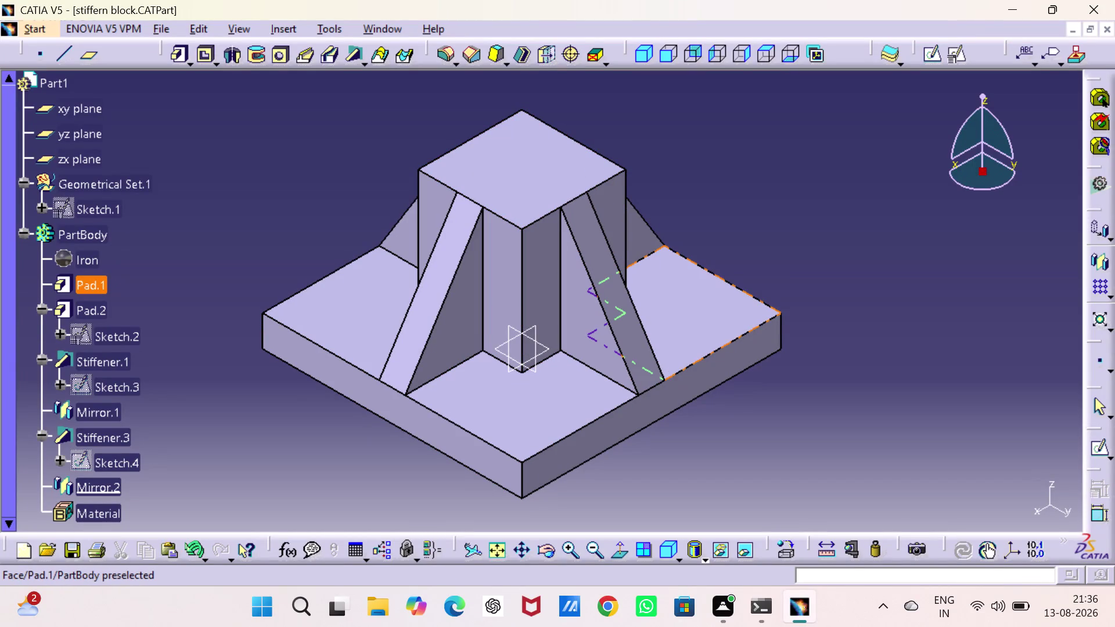
Switch to Drawing1 and start an isometric view.
click(393, 22)
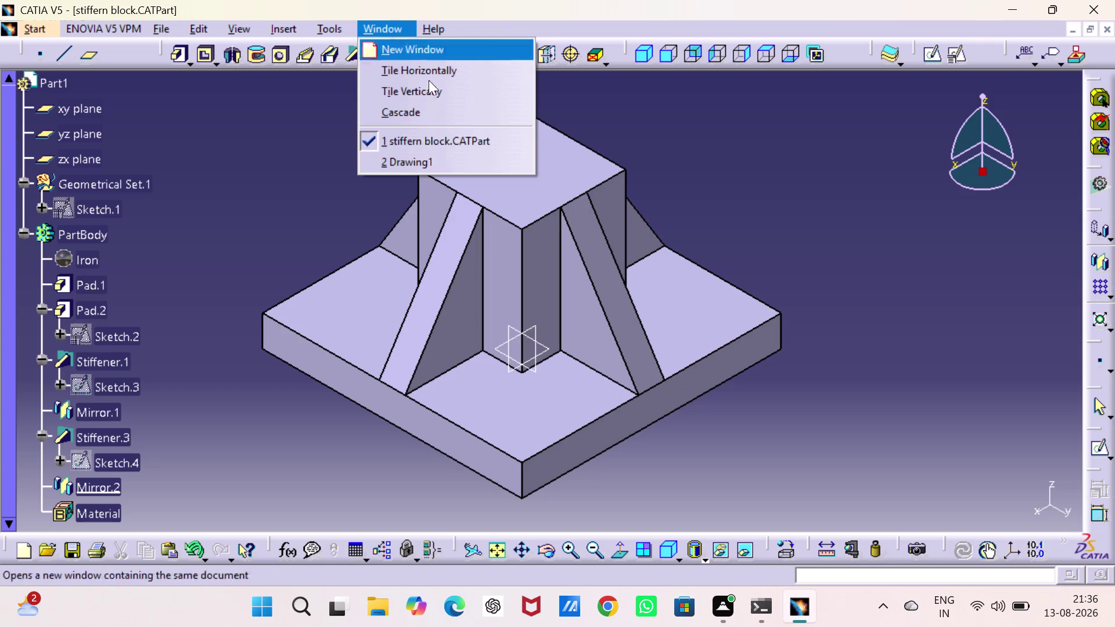
click(452, 155)
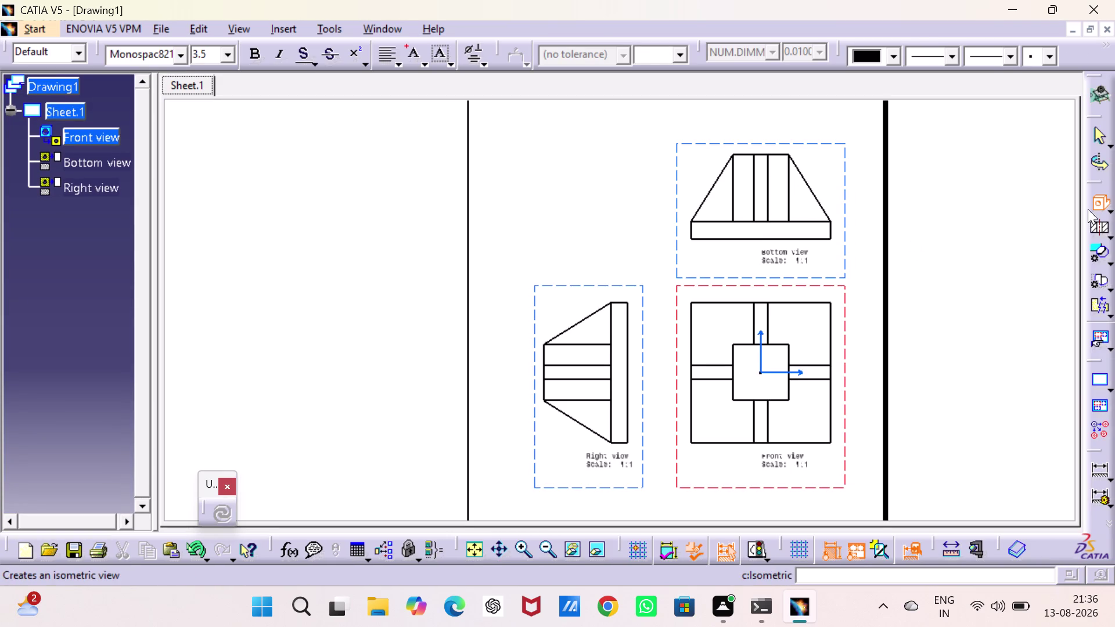
click(1098, 198)
click(1098, 199)
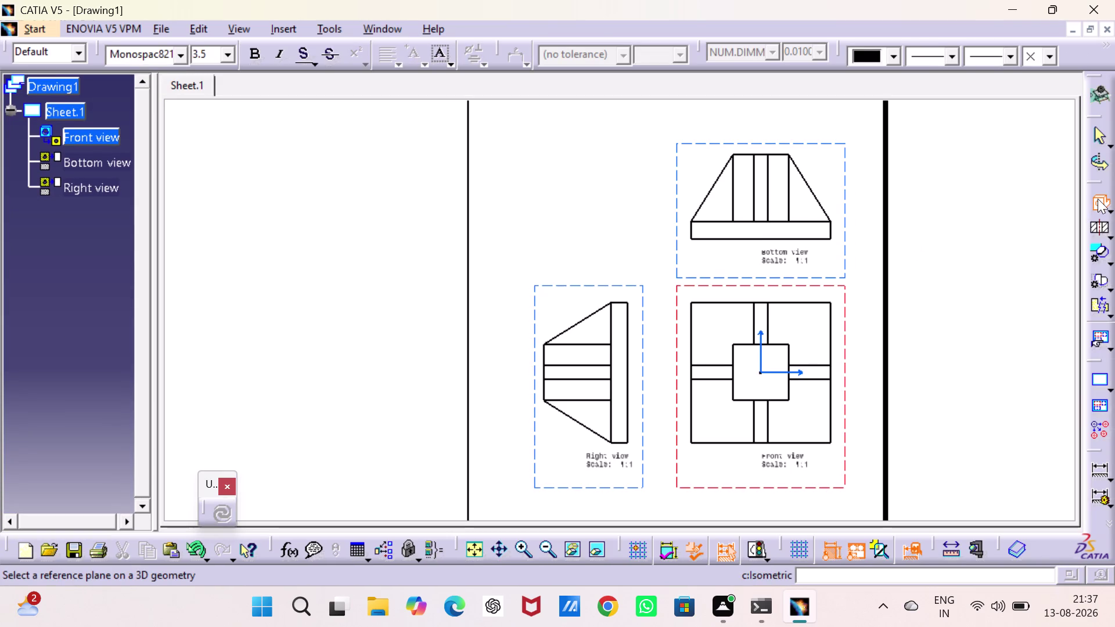
Pick a reference plane in the part, then cancel the isometric view placement.
click(381, 22)
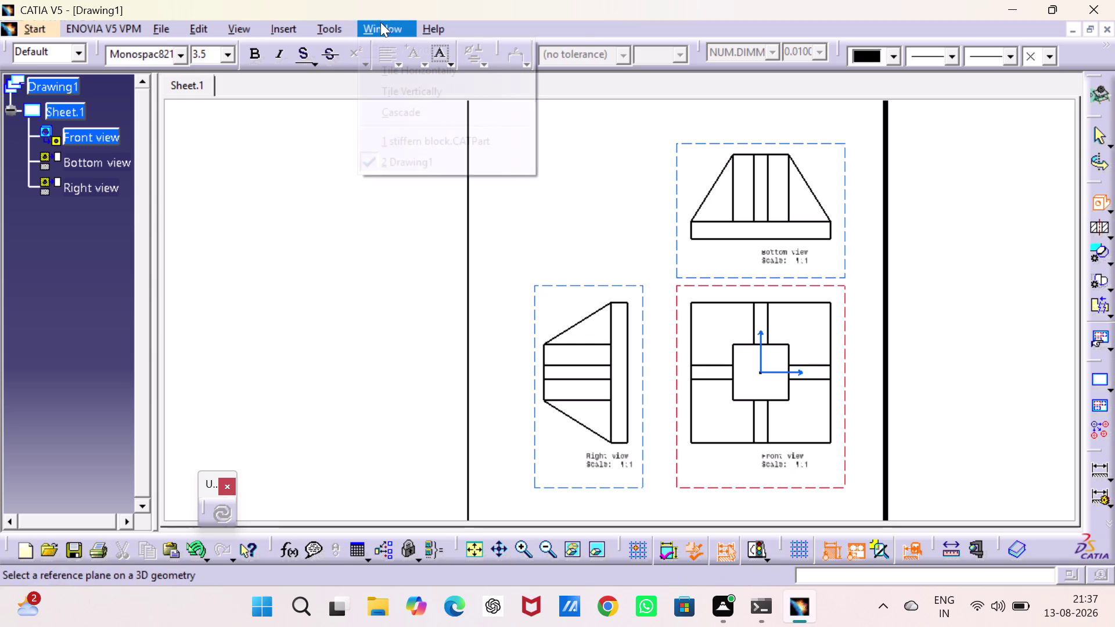
click(412, 143)
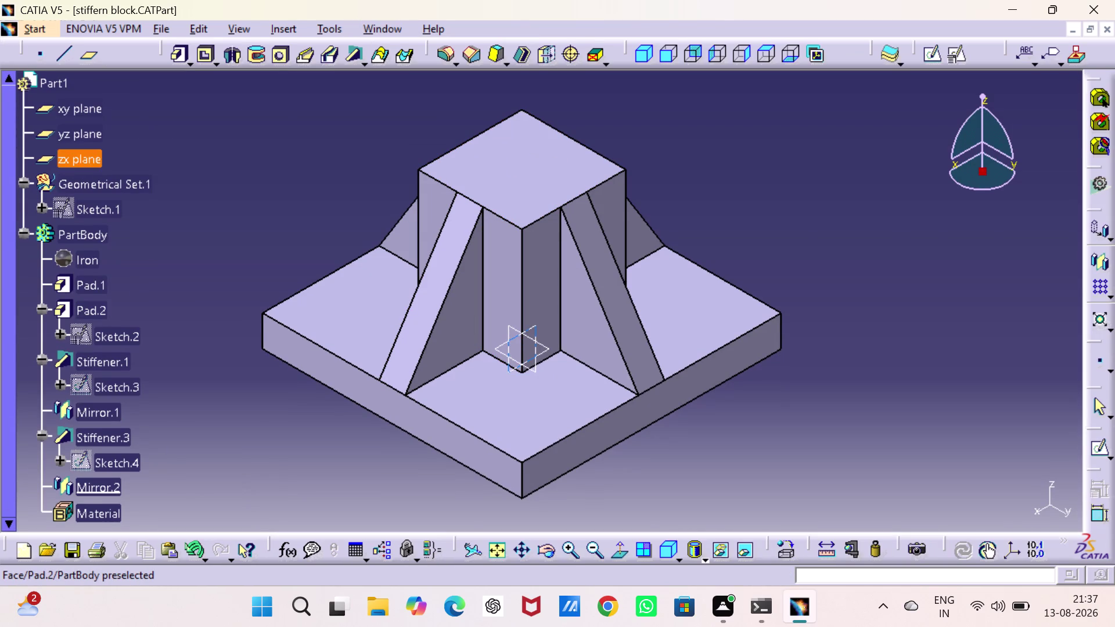
click(478, 448)
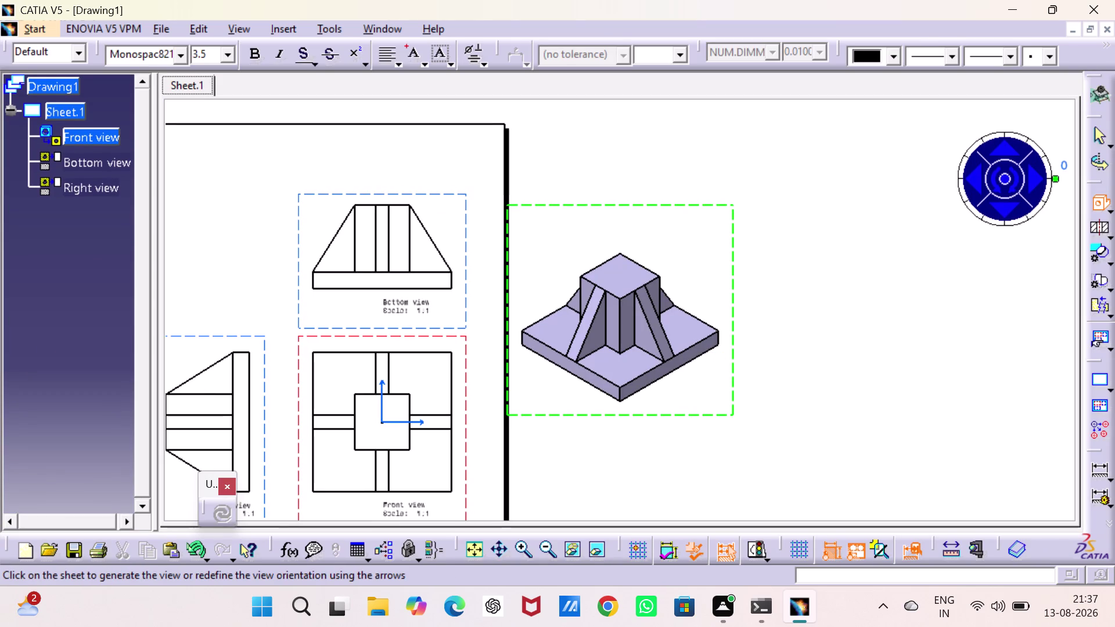
middle_drag(609, 219, 811, 210)
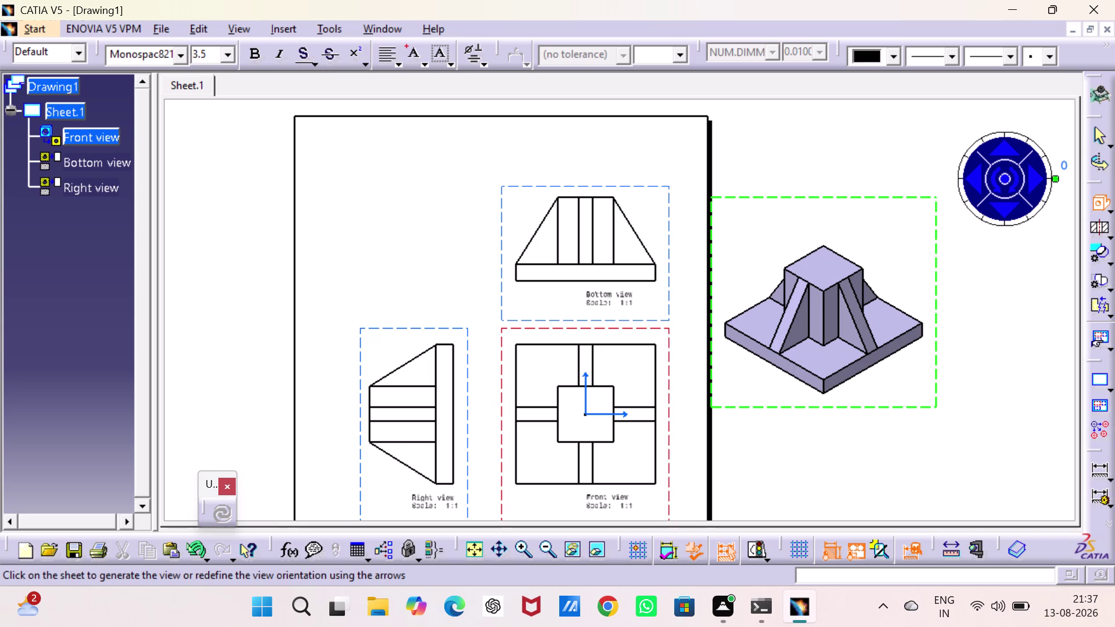
key(Escape)
key(Escape)
key(Escape)
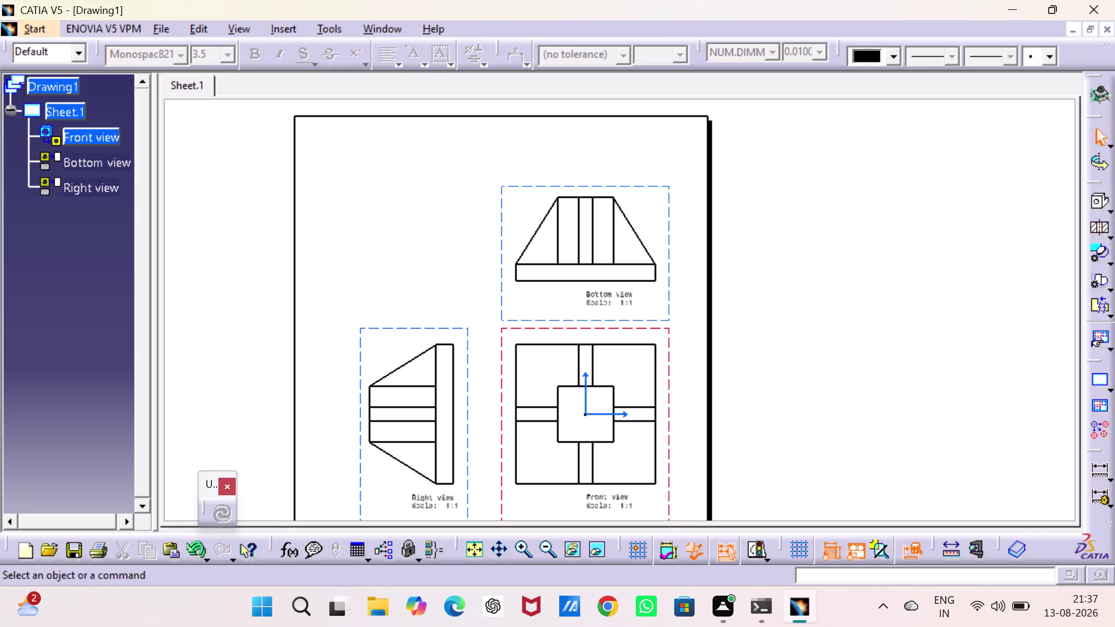
Undo, then shift the front, bottom and right views to the right.
key(ctrl+z)
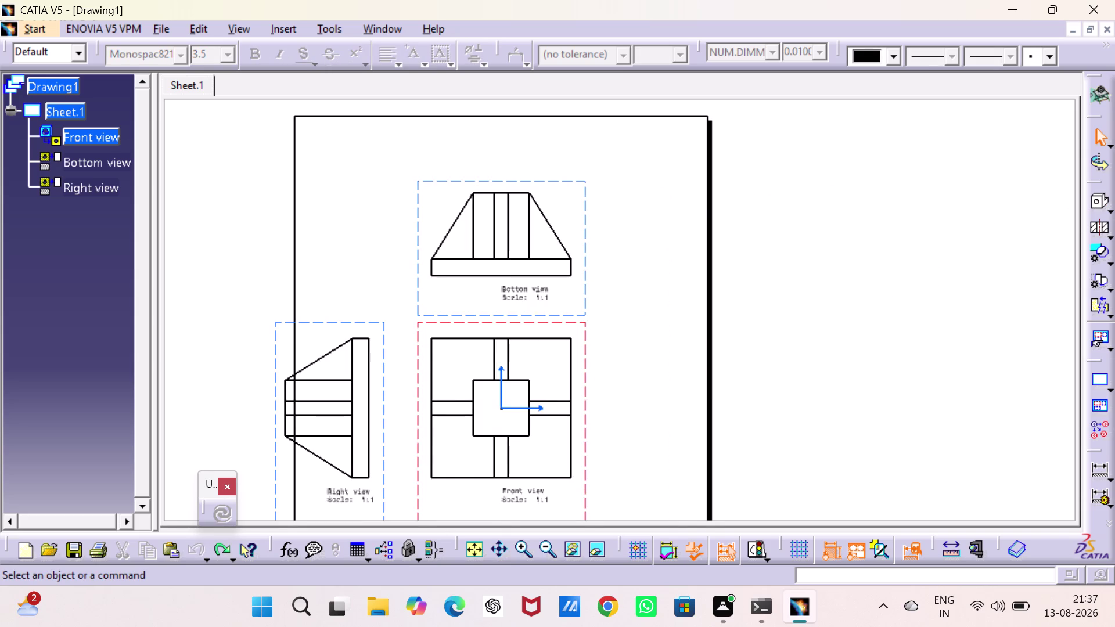
drag(585, 374, 674, 374)
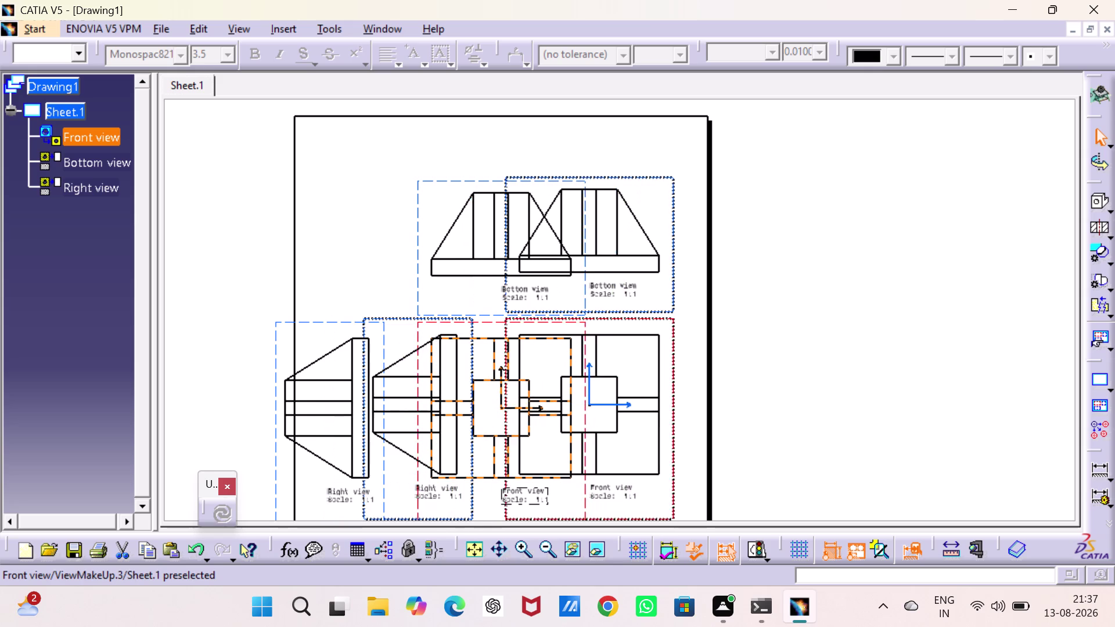
drag(674, 373, 689, 372)
click(893, 338)
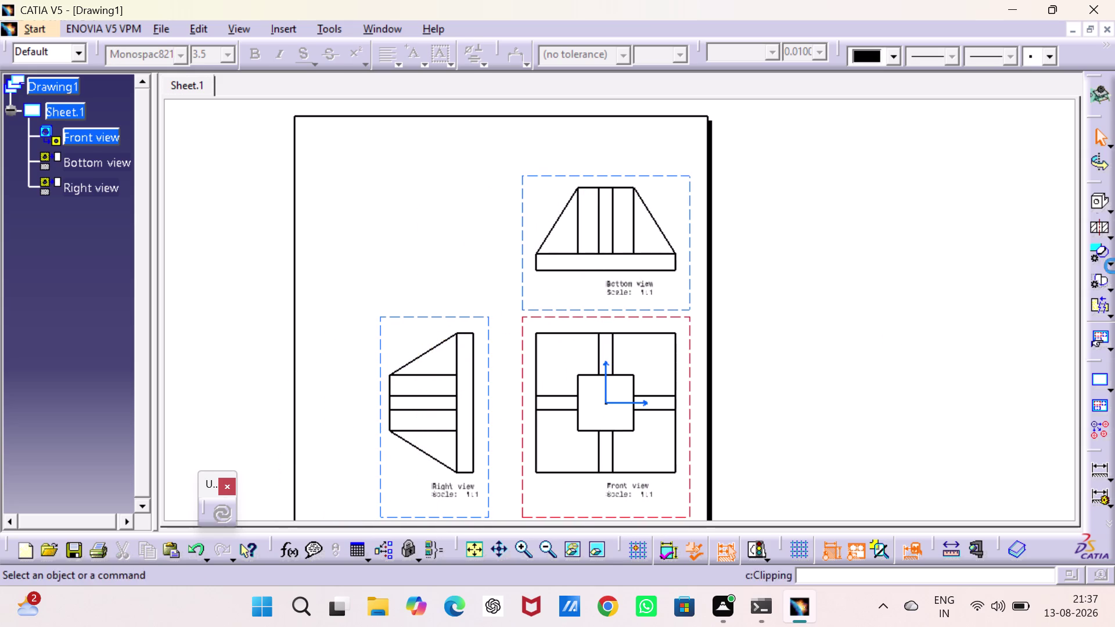
Create an isometric view from the part's base face in the sheet's upper-left space.
click(1092, 197)
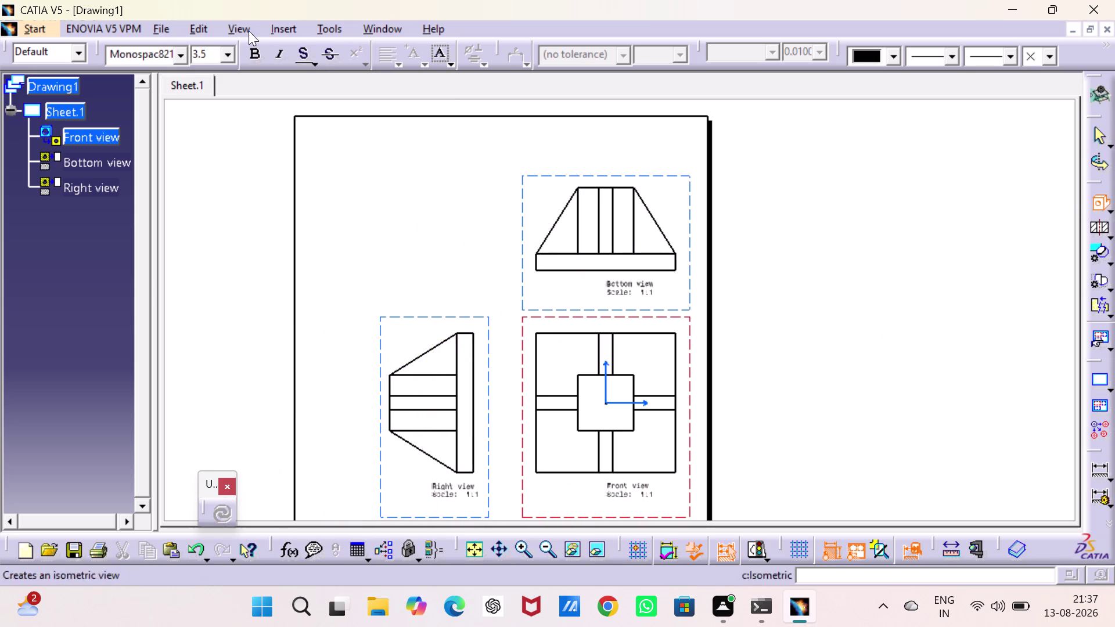
click(370, 26)
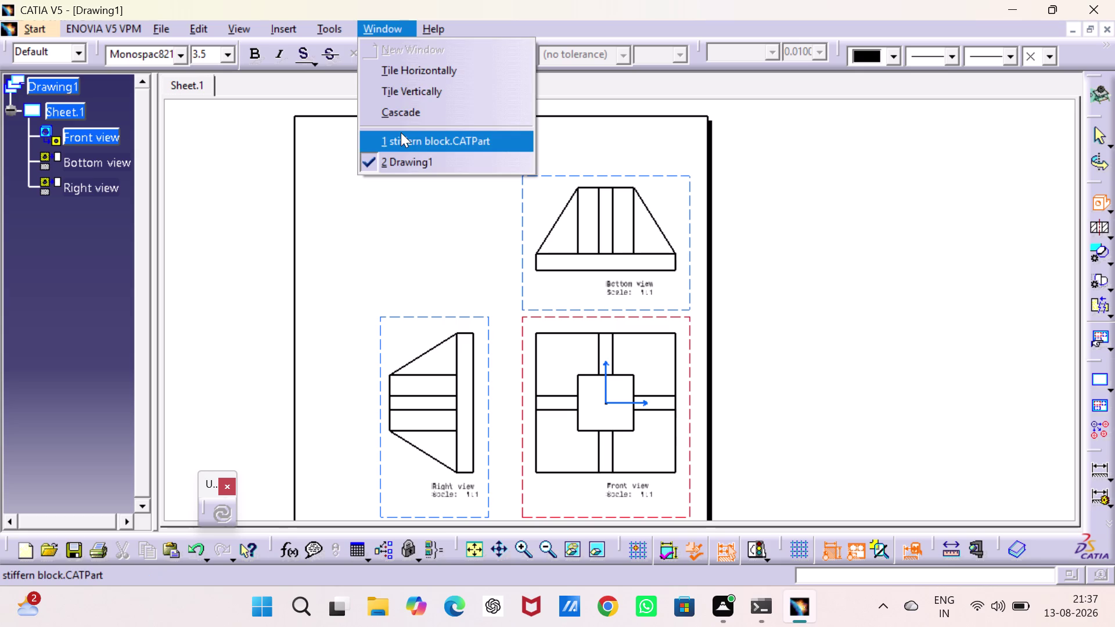
click(400, 133)
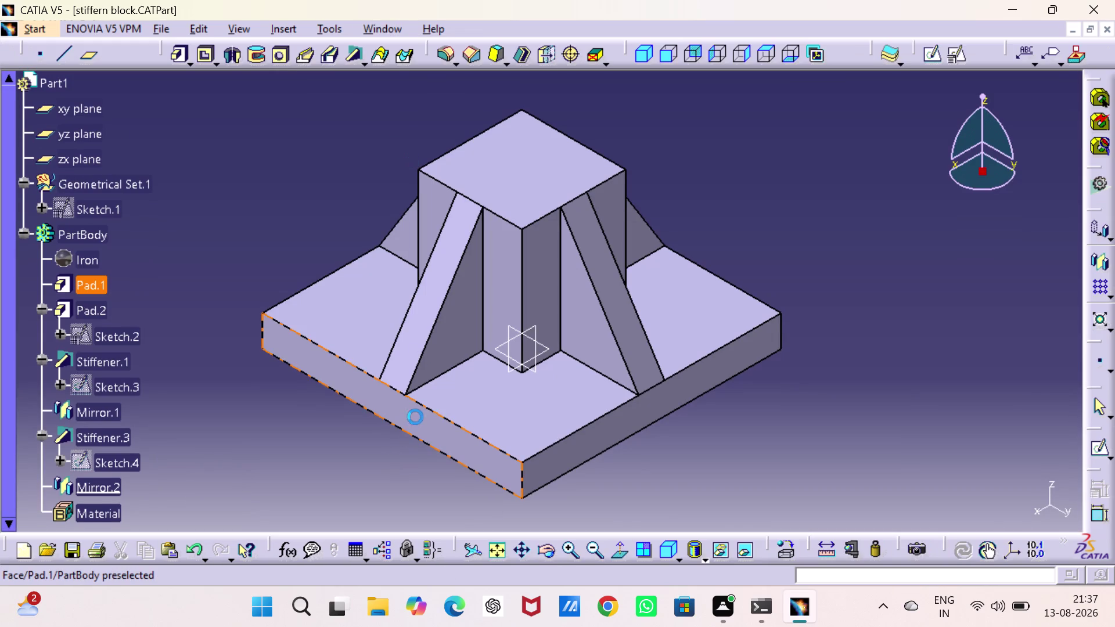
click(415, 417)
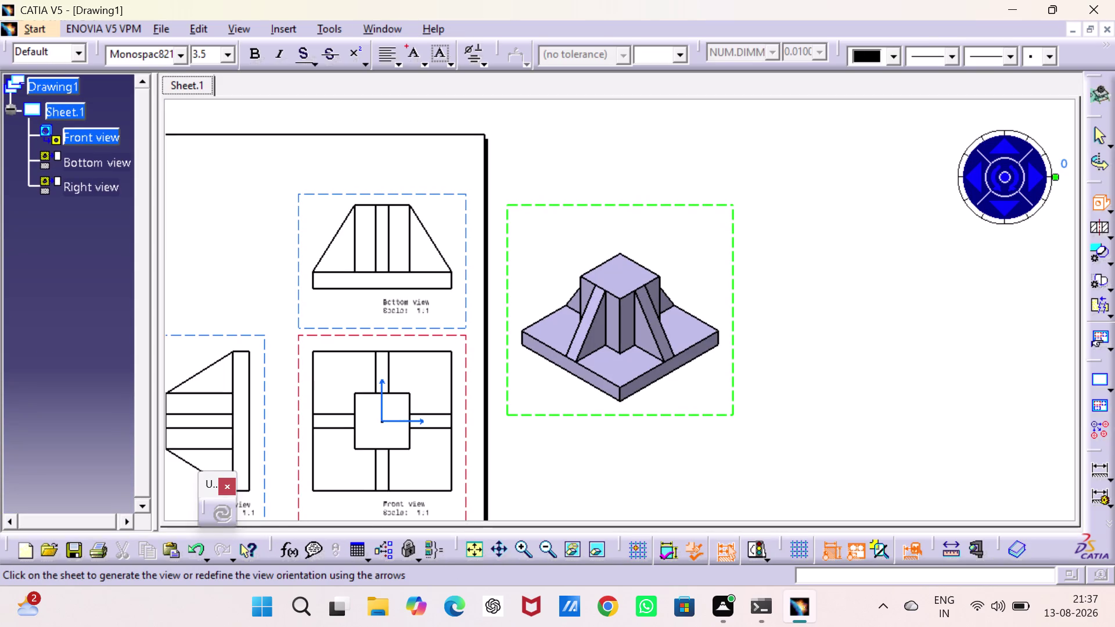
drag(686, 204, 376, 207)
middle_drag(516, 261, 825, 240)
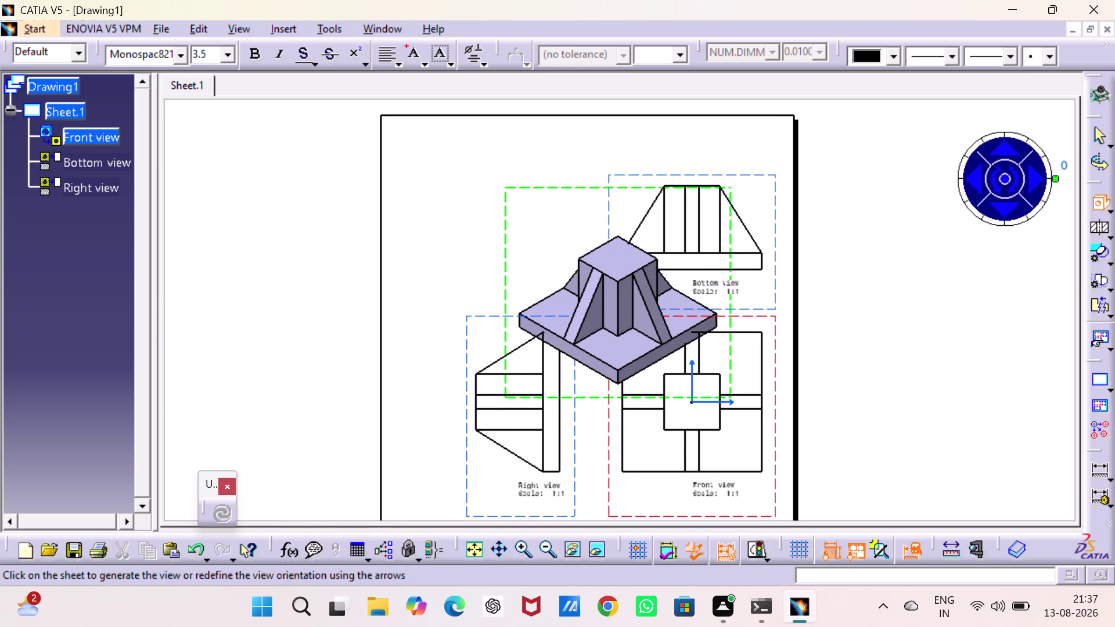
drag(509, 184, 376, 97)
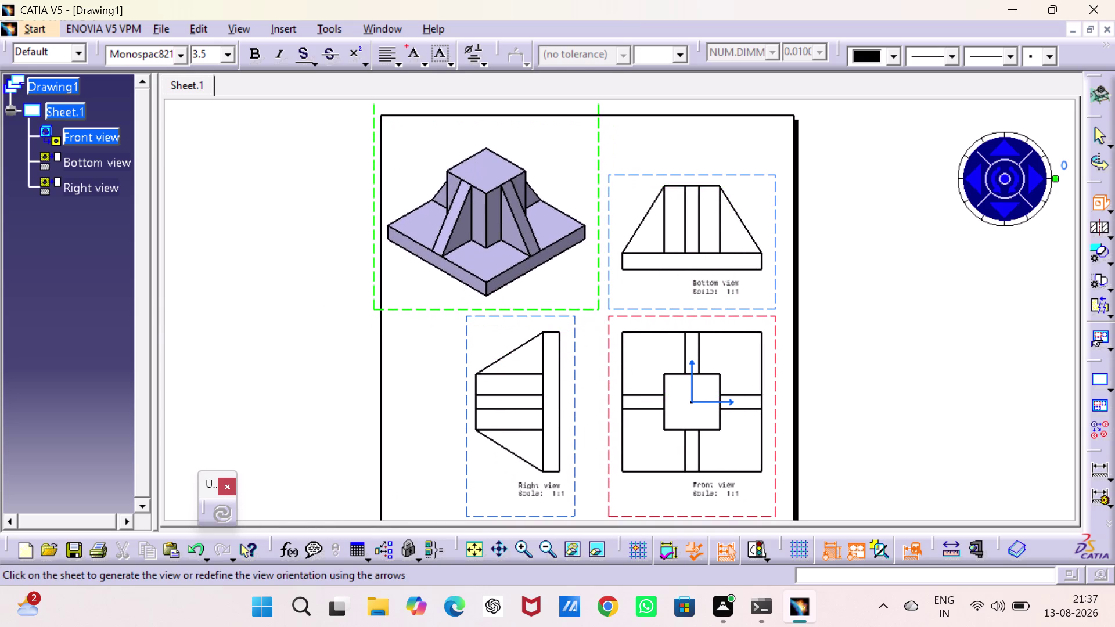
drag(376, 97, 377, 92)
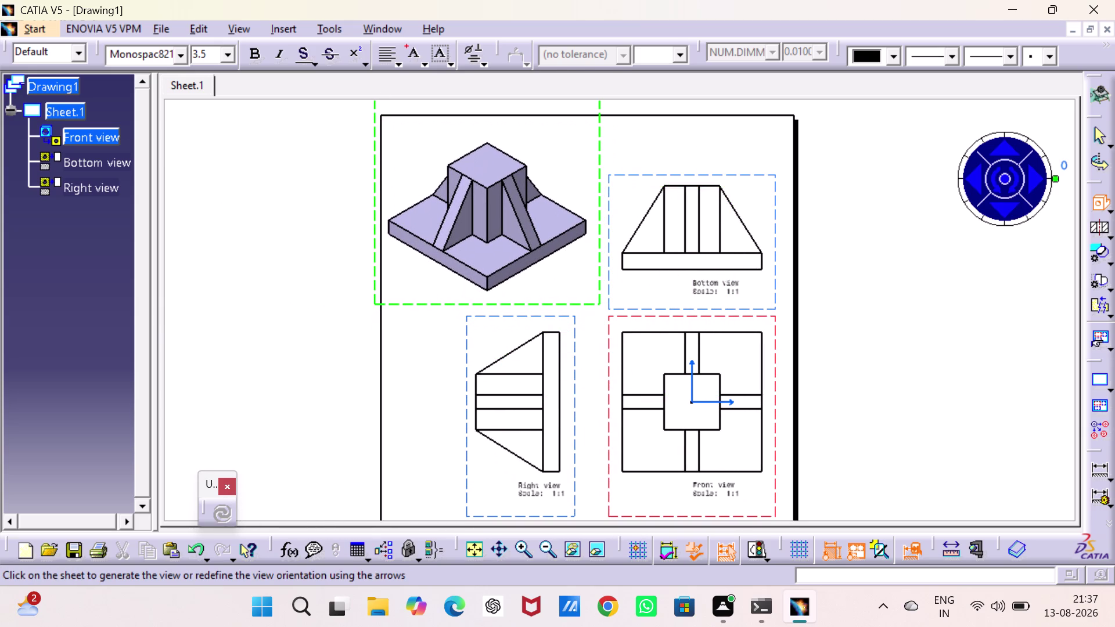
click(297, 209)
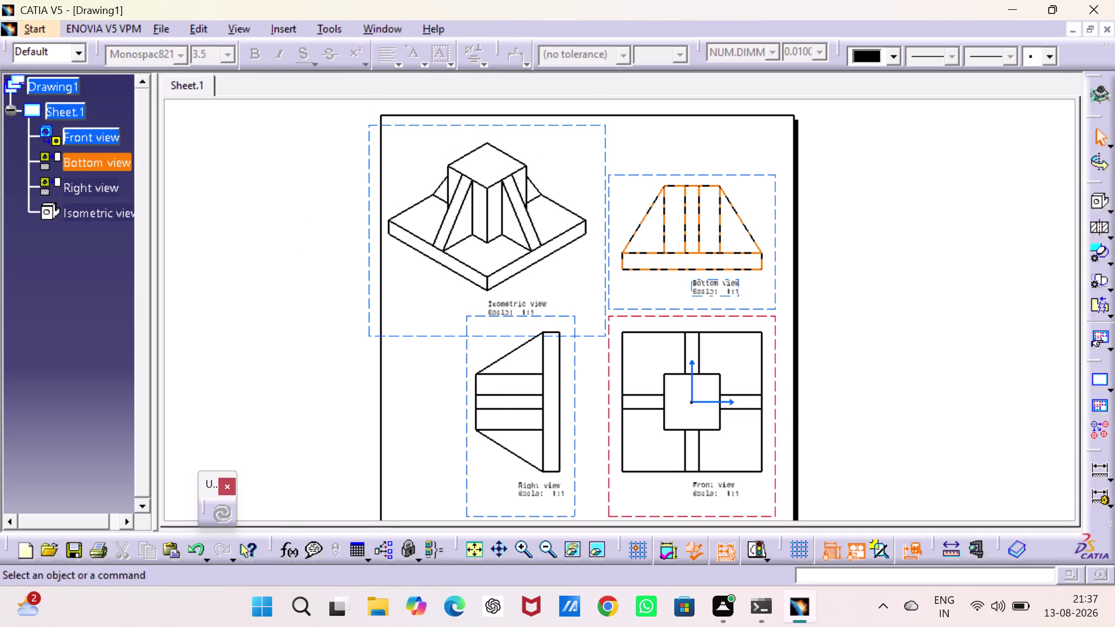
Move the bottom view upward on the sheet.
drag(680, 172, 673, 128)
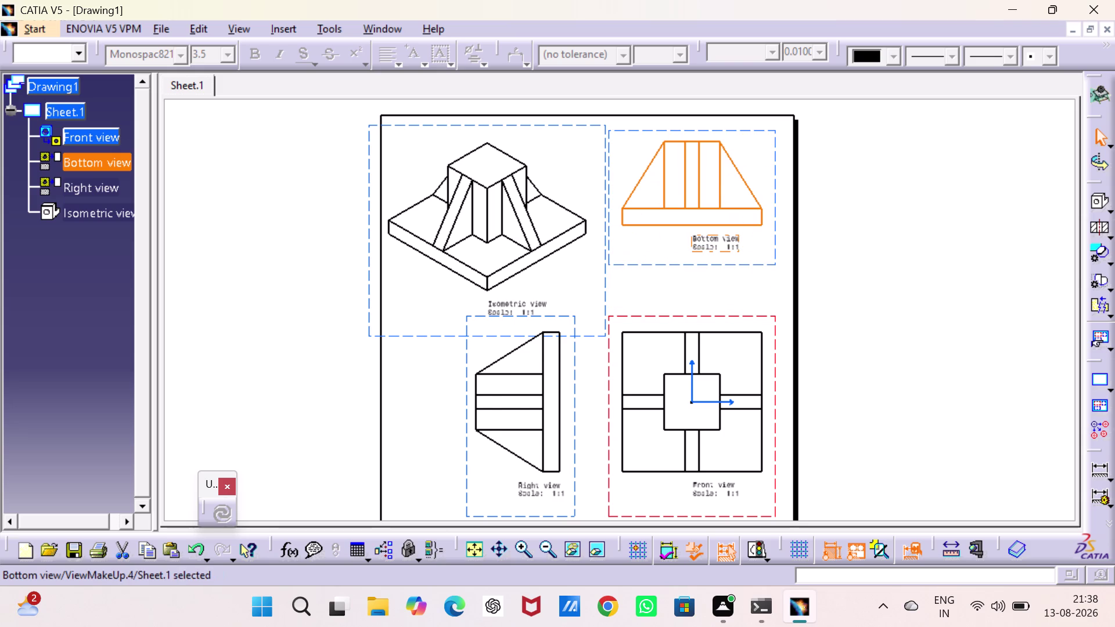
middle_drag(580, 363, 581, 356)
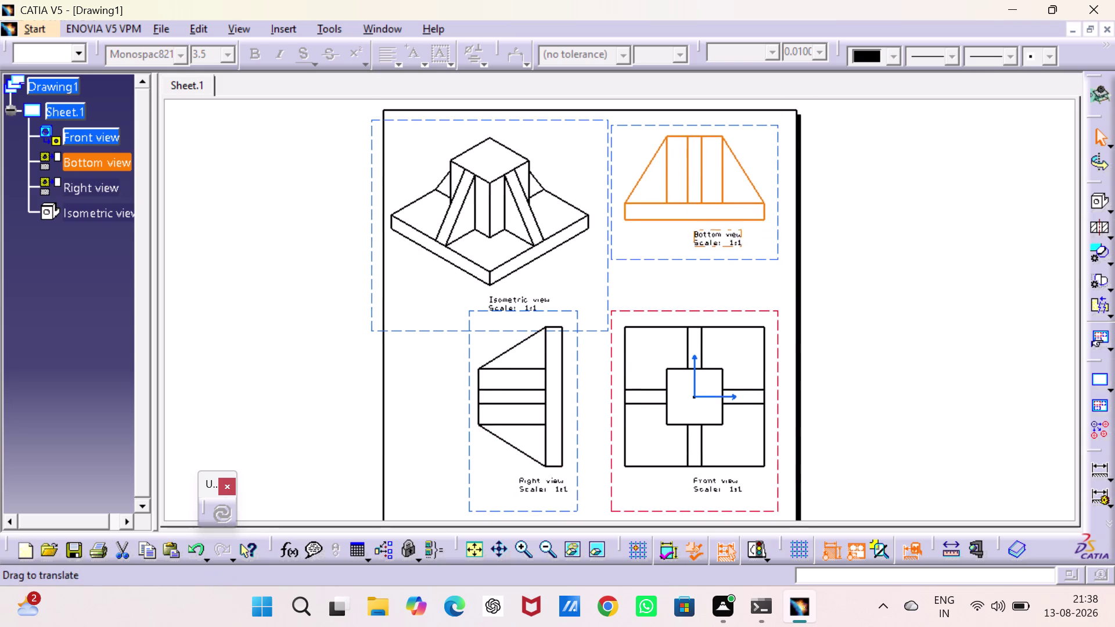
middle_drag(581, 357, 566, 254)
drag(597, 402, 593, 506)
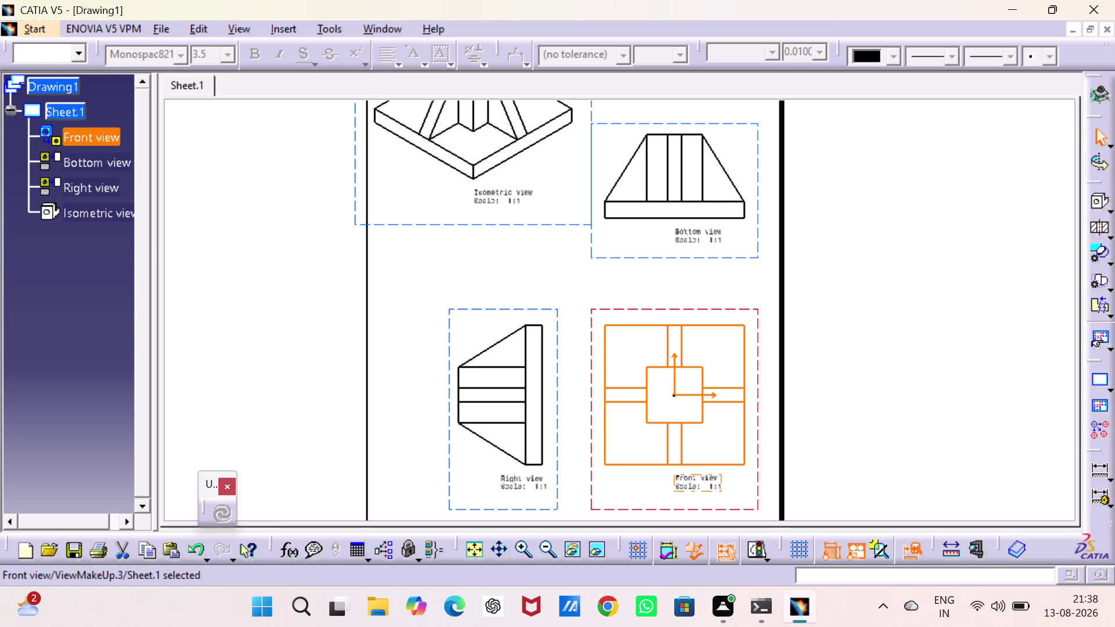
Lower the isometric view label and open its text for editing.
drag(514, 223, 519, 232)
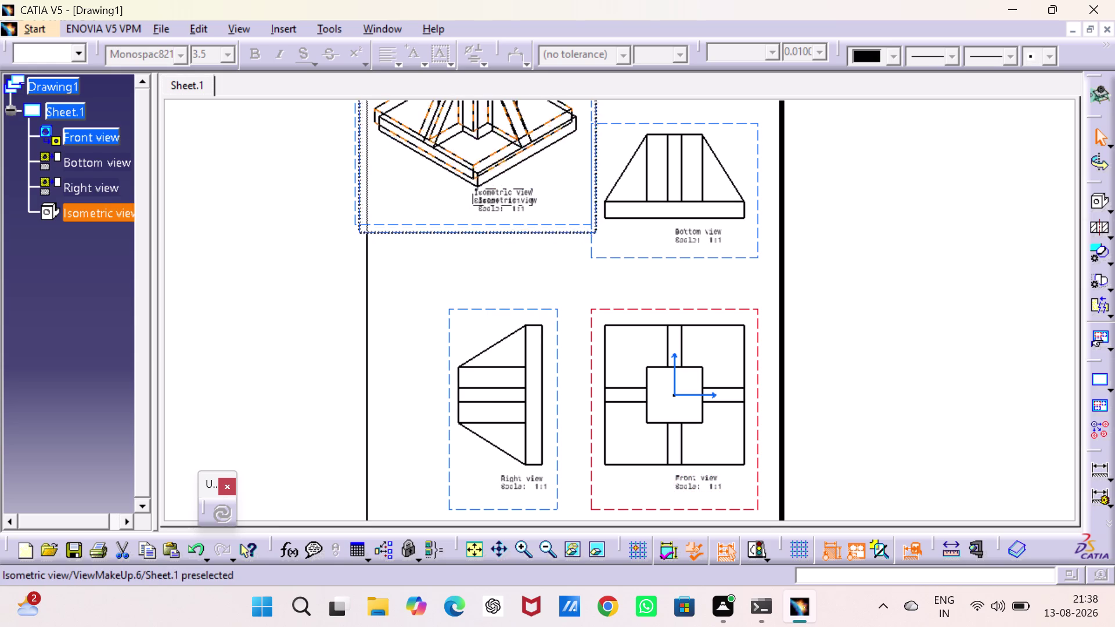
drag(519, 231, 516, 265)
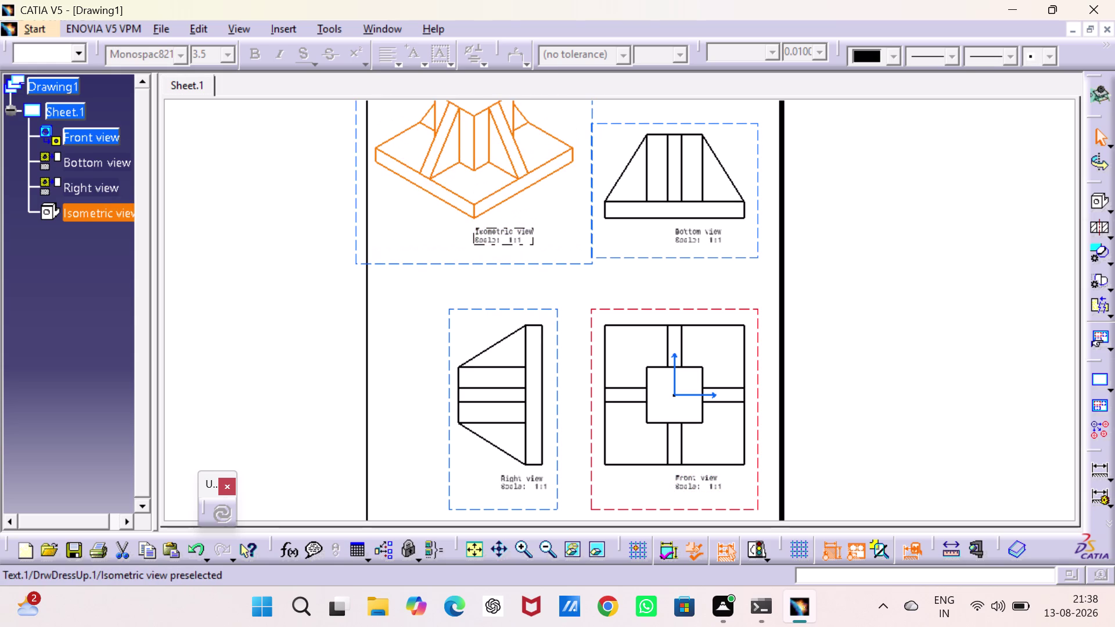
double_click(503, 235)
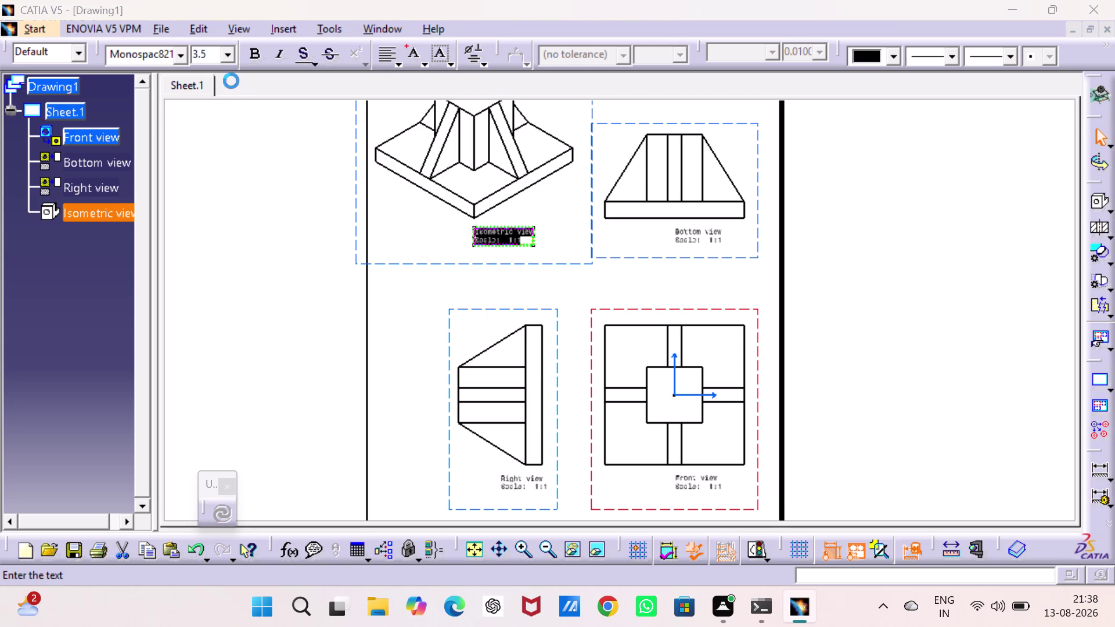
Choose 7.0 mm text size for the Isometric view caption.
click(233, 61)
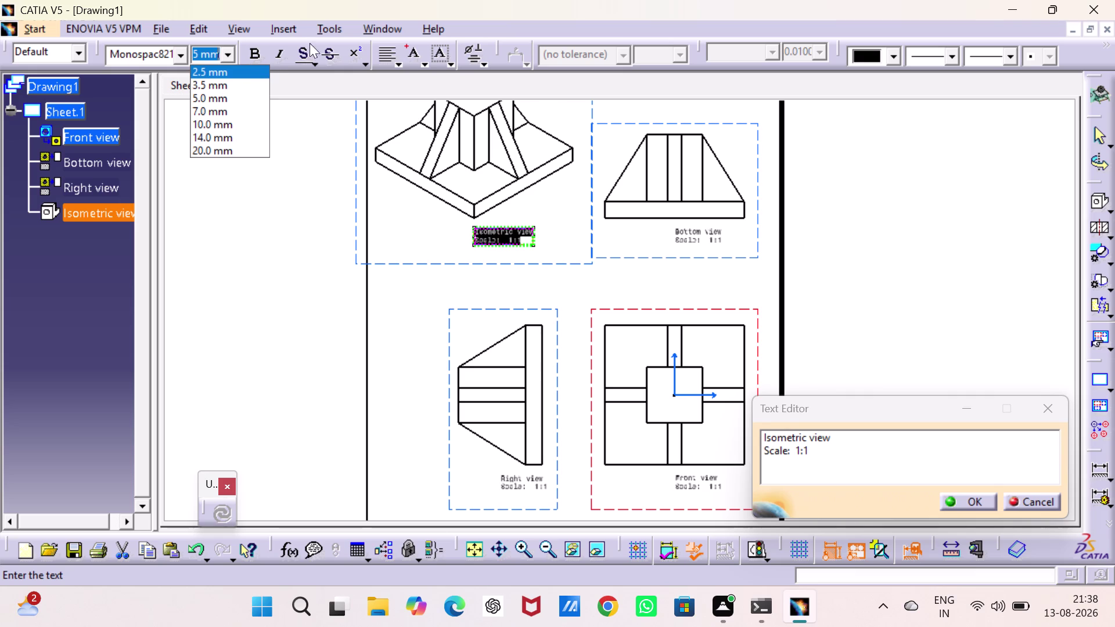
click(224, 137)
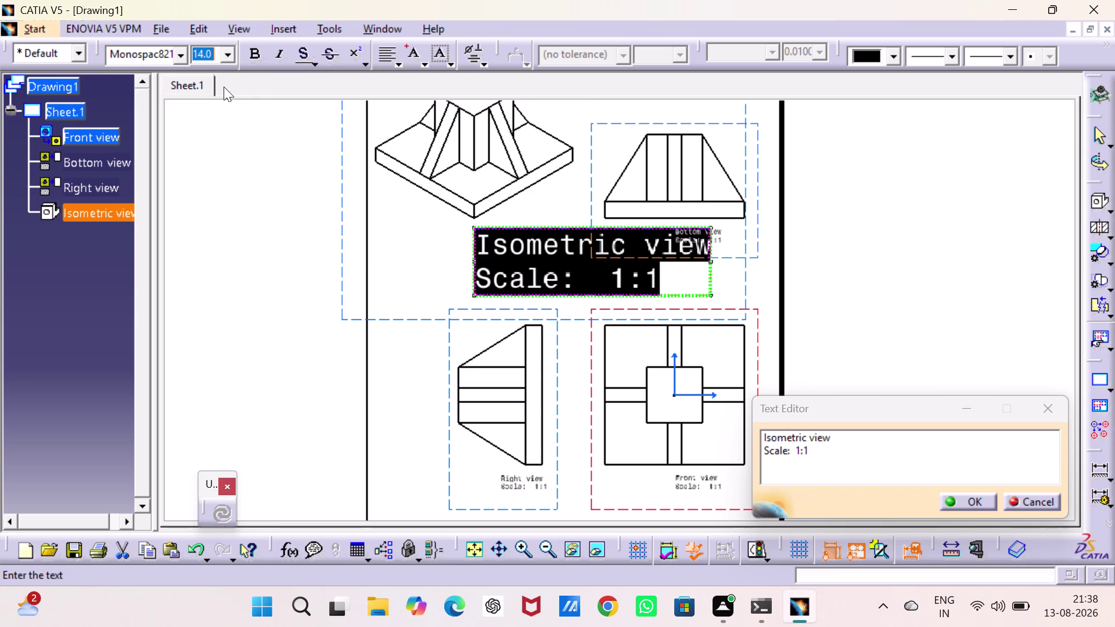
click(229, 50)
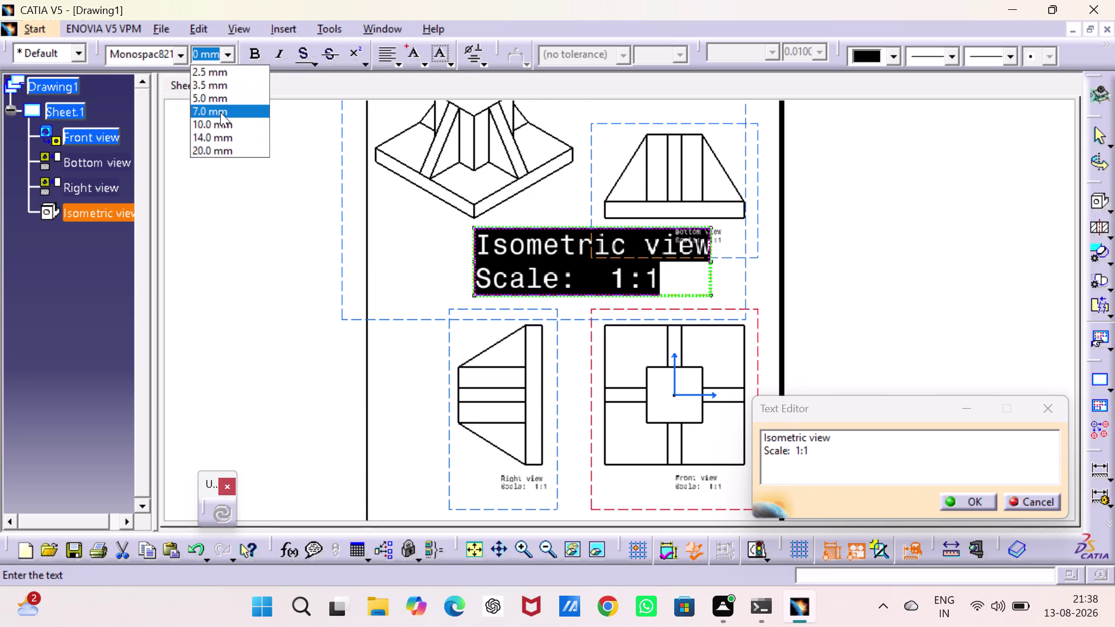
click(220, 113)
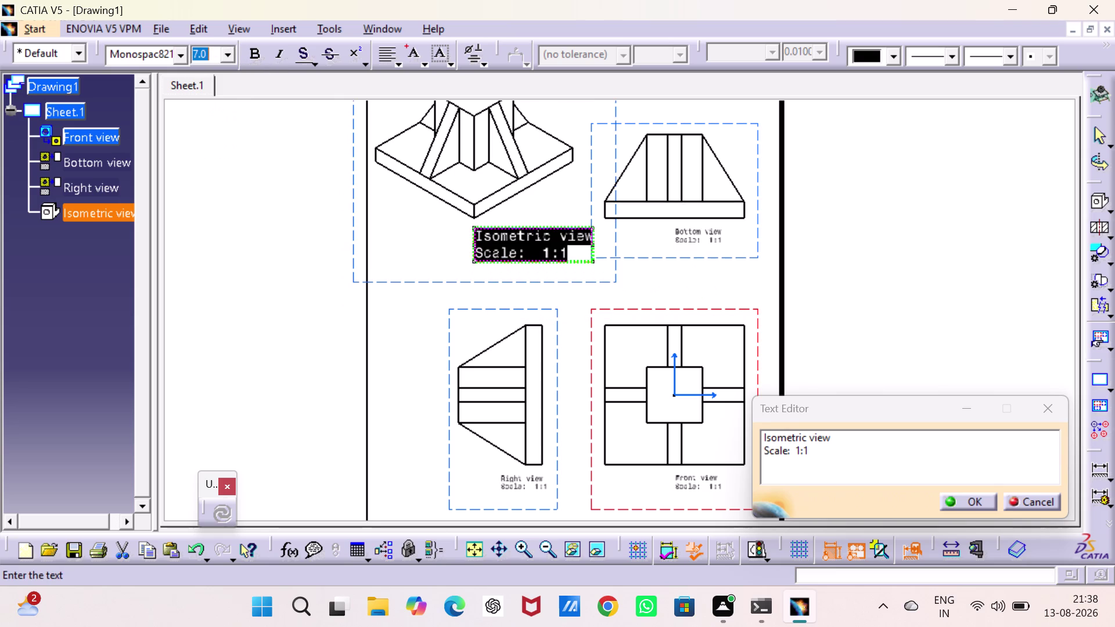
click(847, 267)
double_click(715, 234)
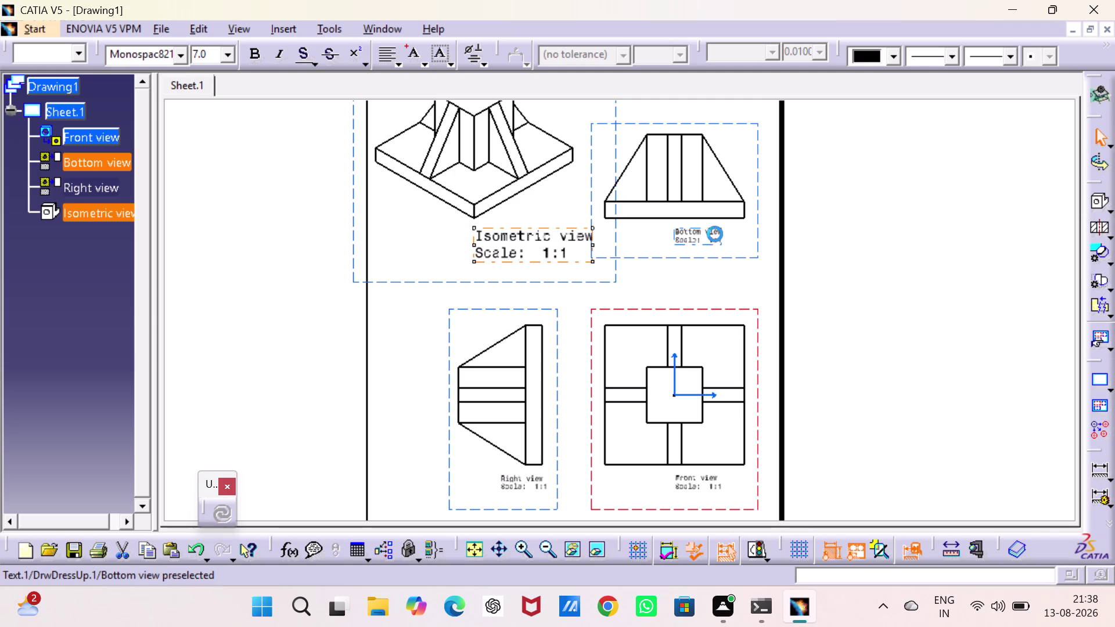
Set the Bottom and Front view captions to 7 mm text.
click(232, 62)
click(232, 115)
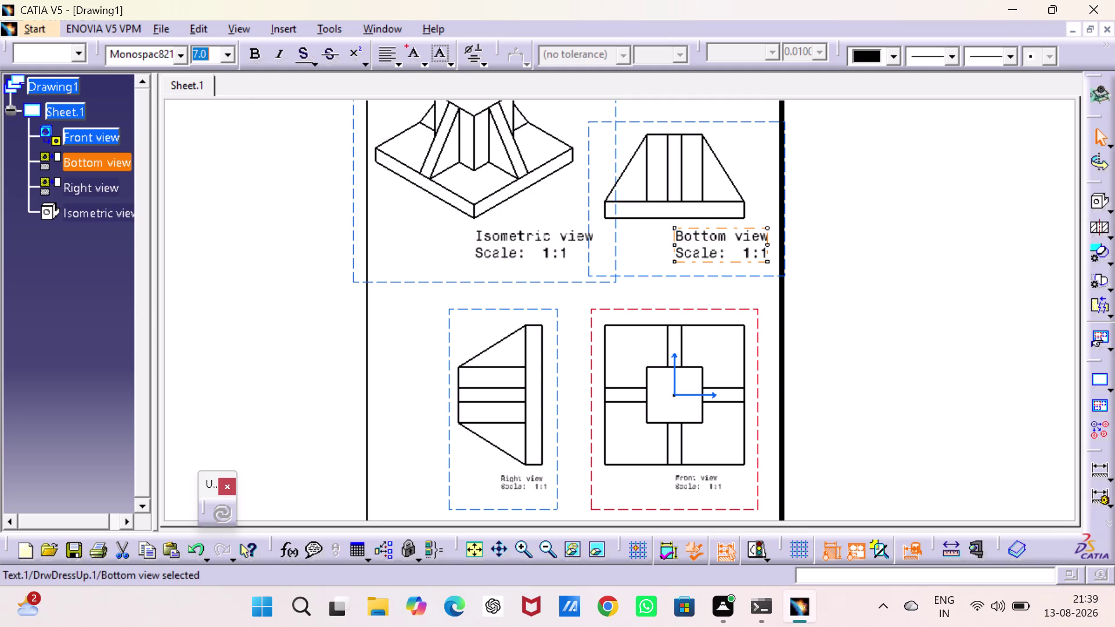
click(976, 306)
middle_drag(823, 327, 818, 292)
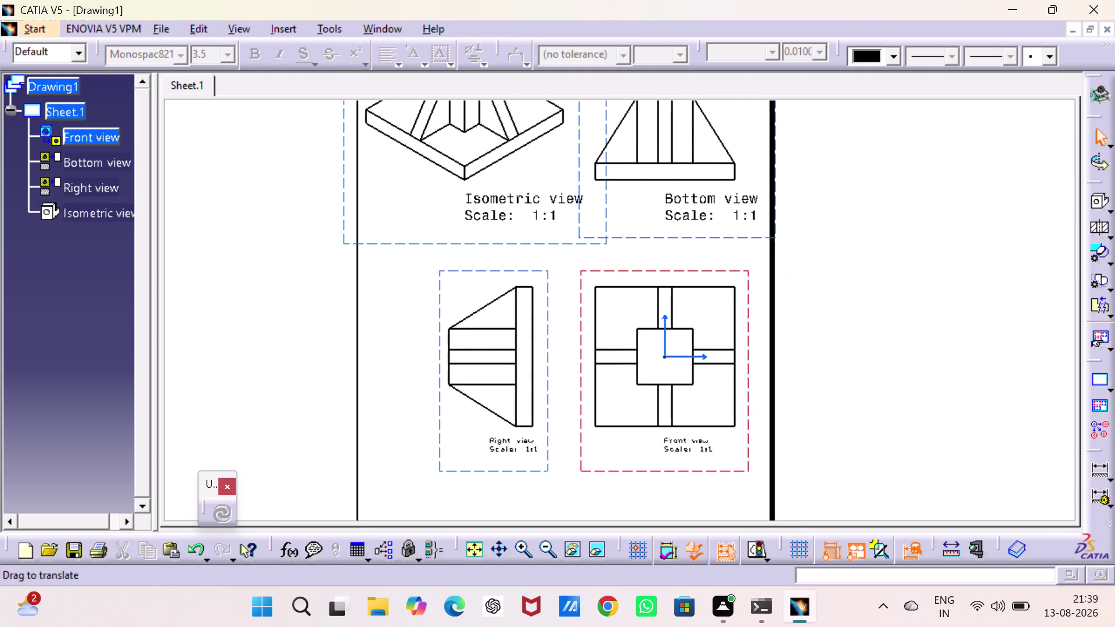
middle_drag(818, 293, 798, 216)
double_click(691, 373)
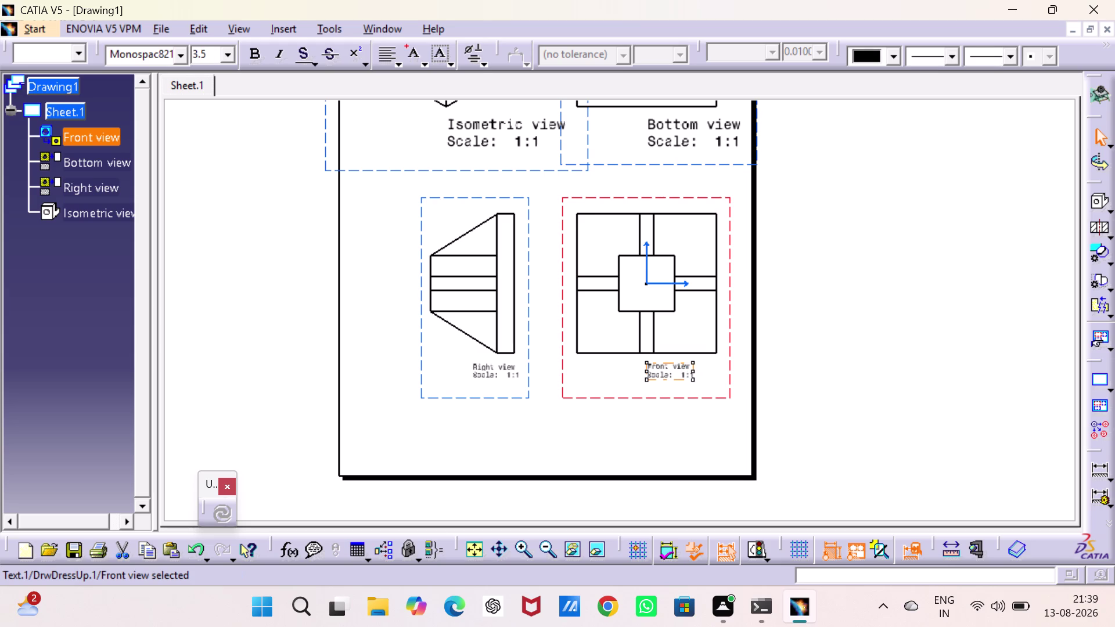
click(226, 48)
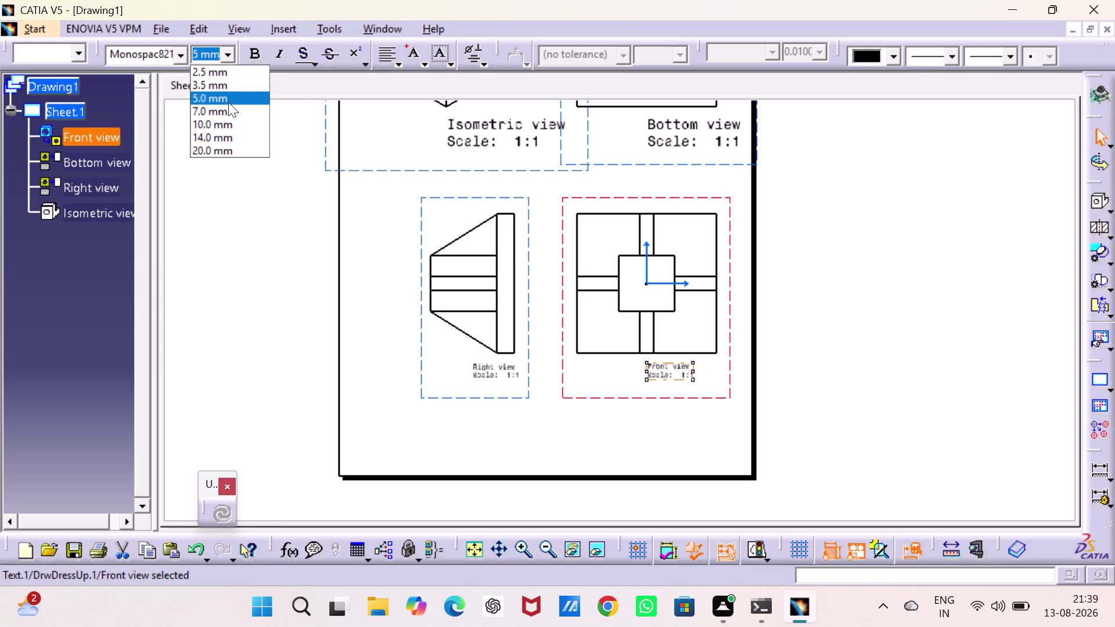
click(229, 105)
Set the Right view caption to 7 mm text.
double_click(491, 365)
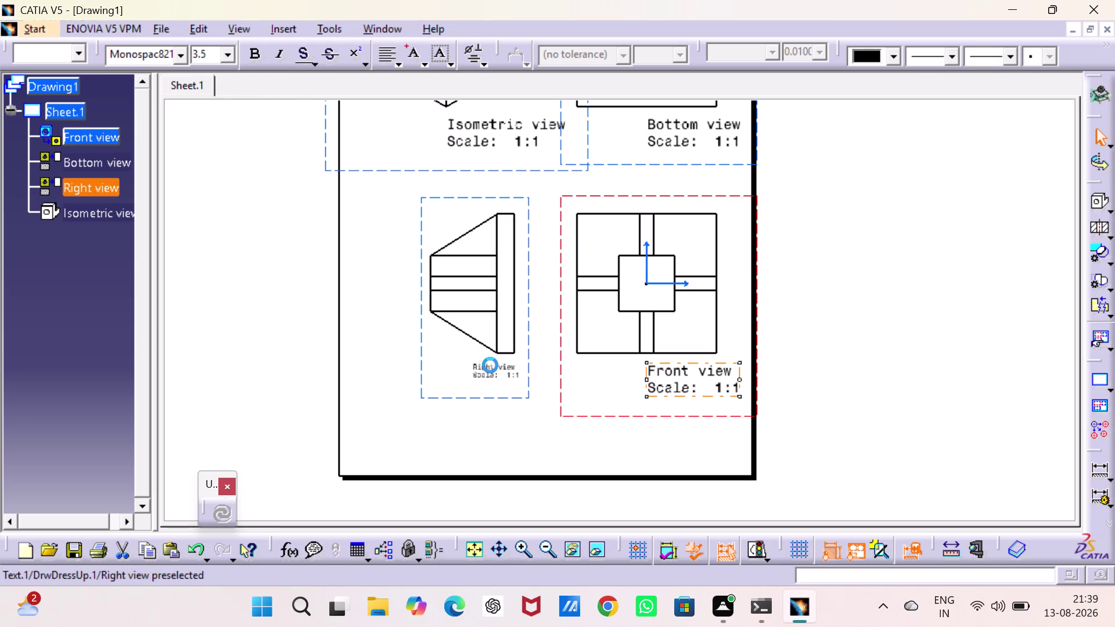
click(220, 53)
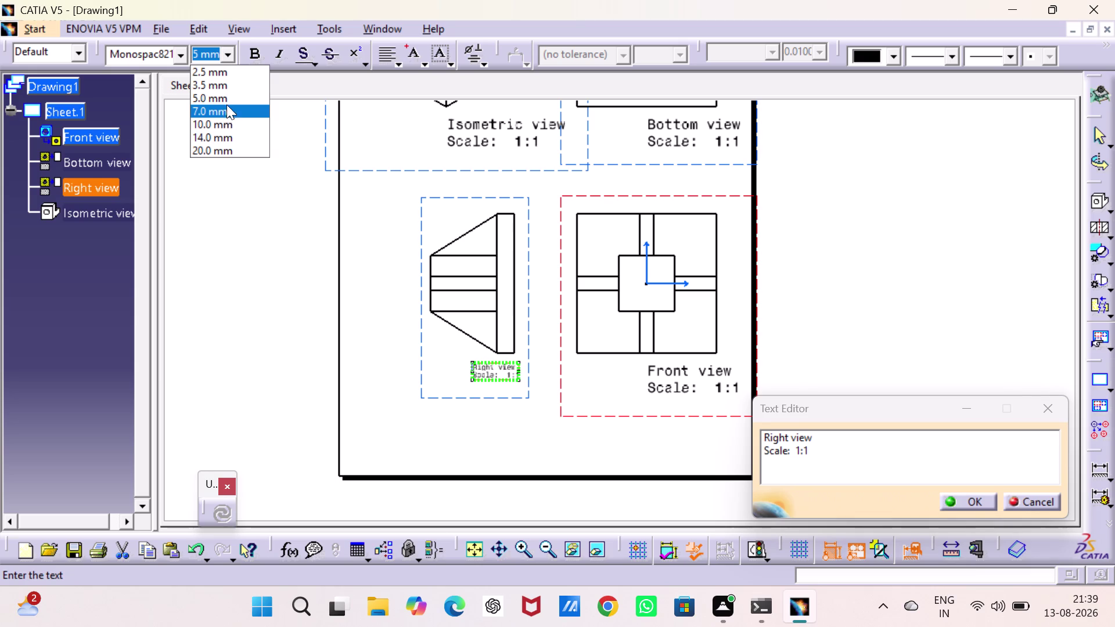
click(227, 115)
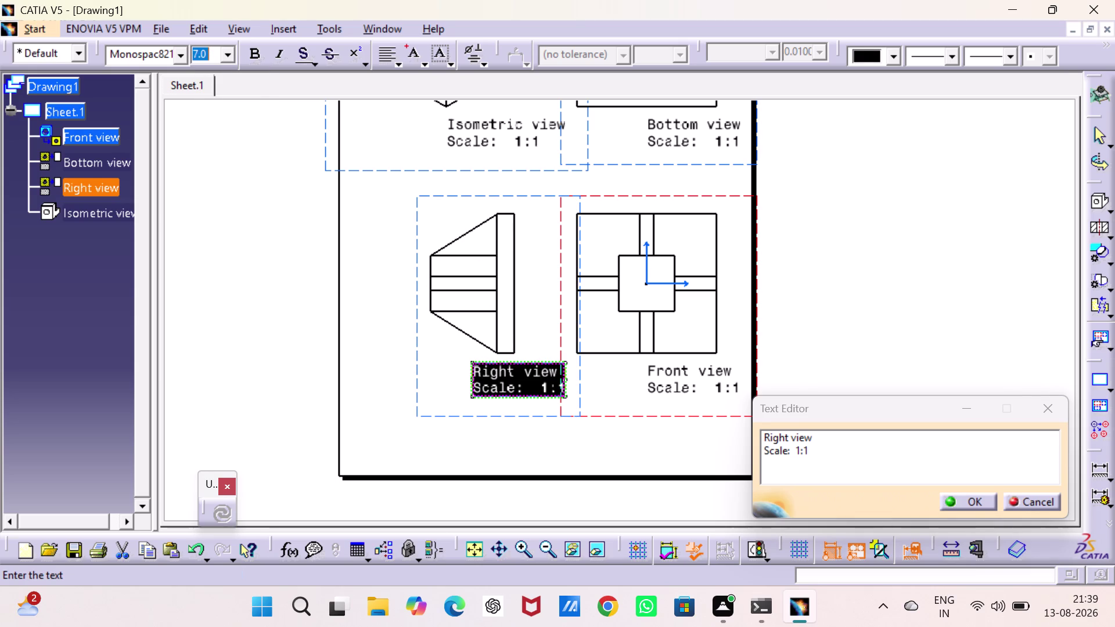
click(847, 236)
scroll(down, 3)
middle_drag(818, 286, 857, 453)
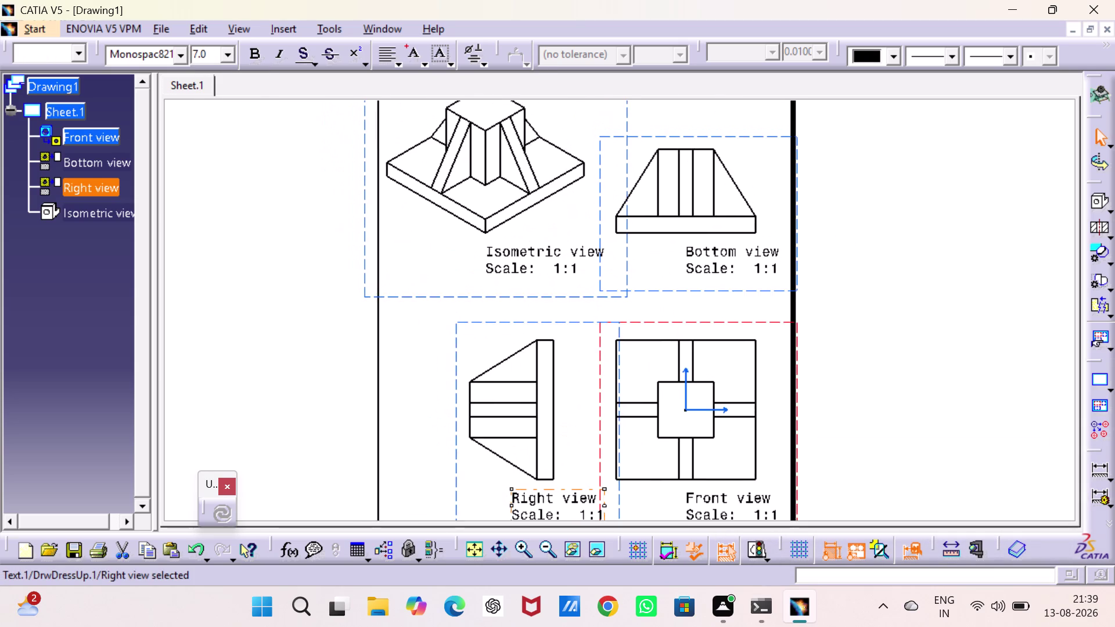
middle_drag(858, 454, 861, 435)
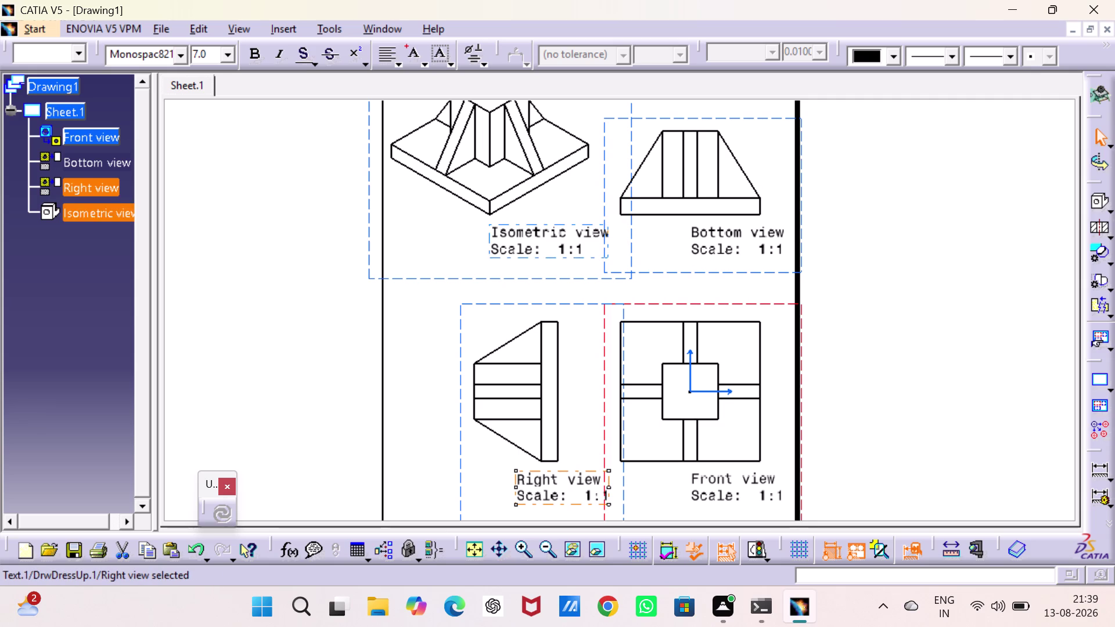
Drag the Right view left so it clears the Front view, then deselect it.
click(937, 224)
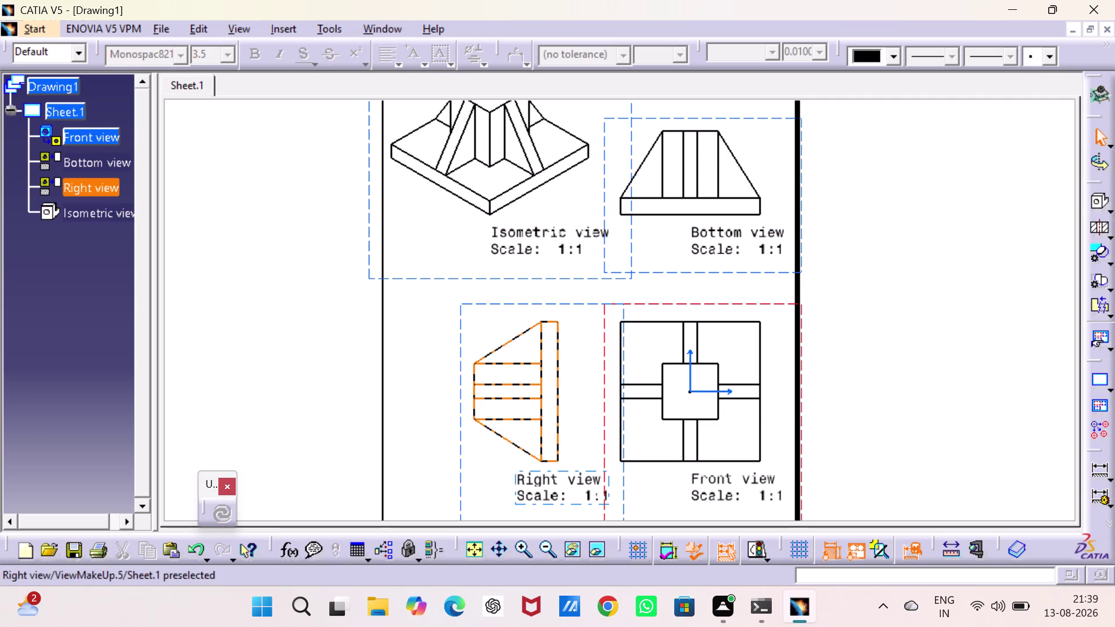
drag(458, 362, 385, 358)
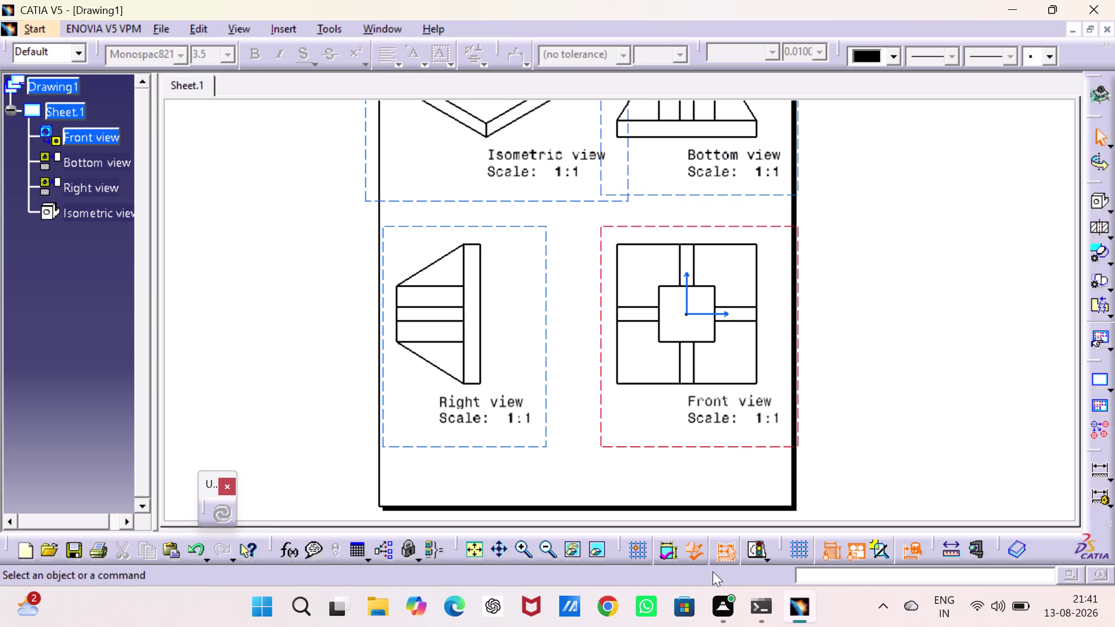
right_drag(546, 626, 242, 626)
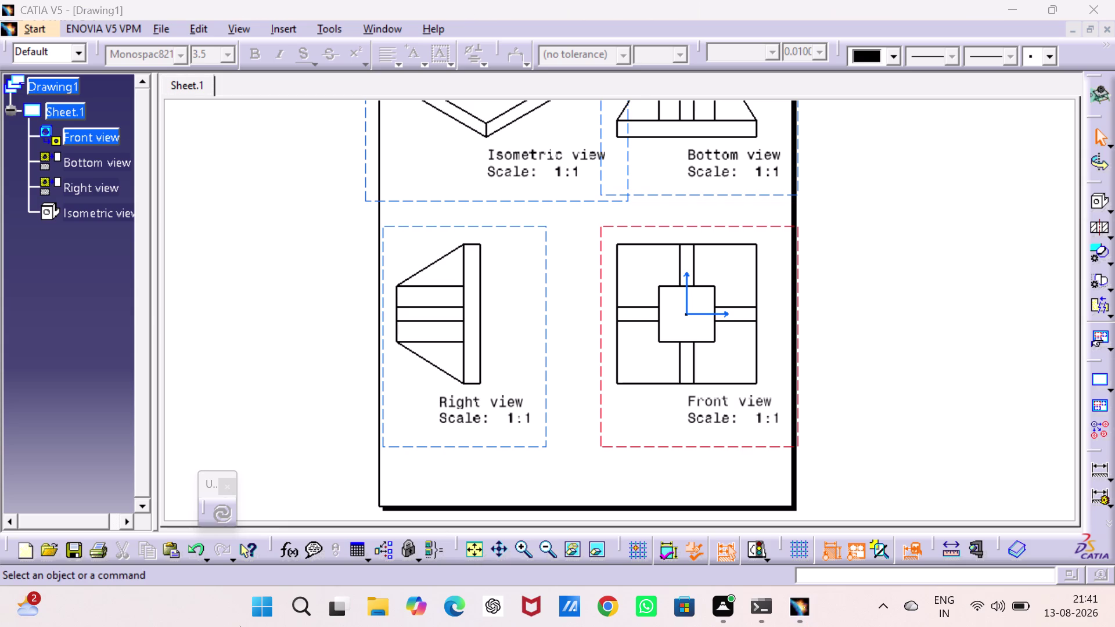
right_drag(239, 626, 311, 626)
drag(311, 626, 338, 626)
drag(338, 626, 1114, 545)
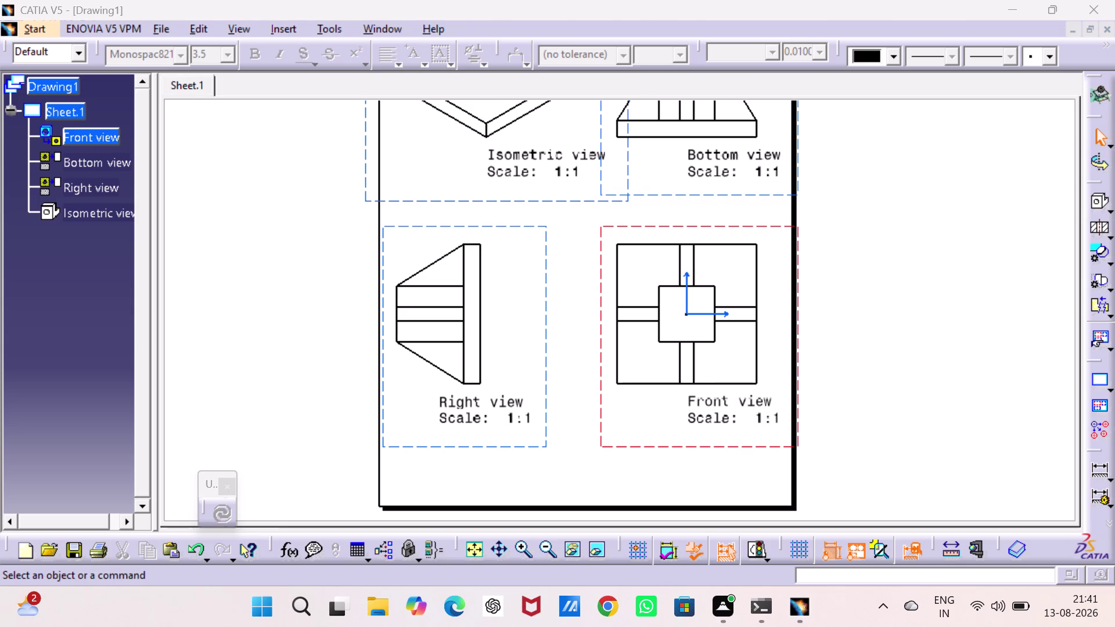
right_drag(1047, 315, 1028, 318)
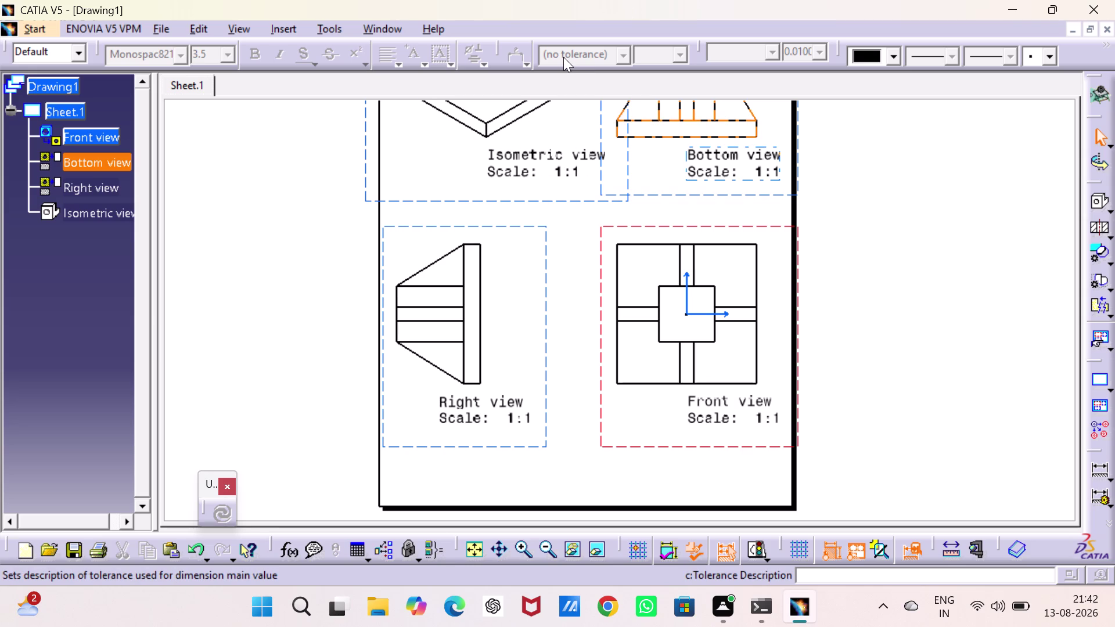
Start the Dimensions tool from Insert > Dimensioning and bring the upper views into view.
click(279, 24)
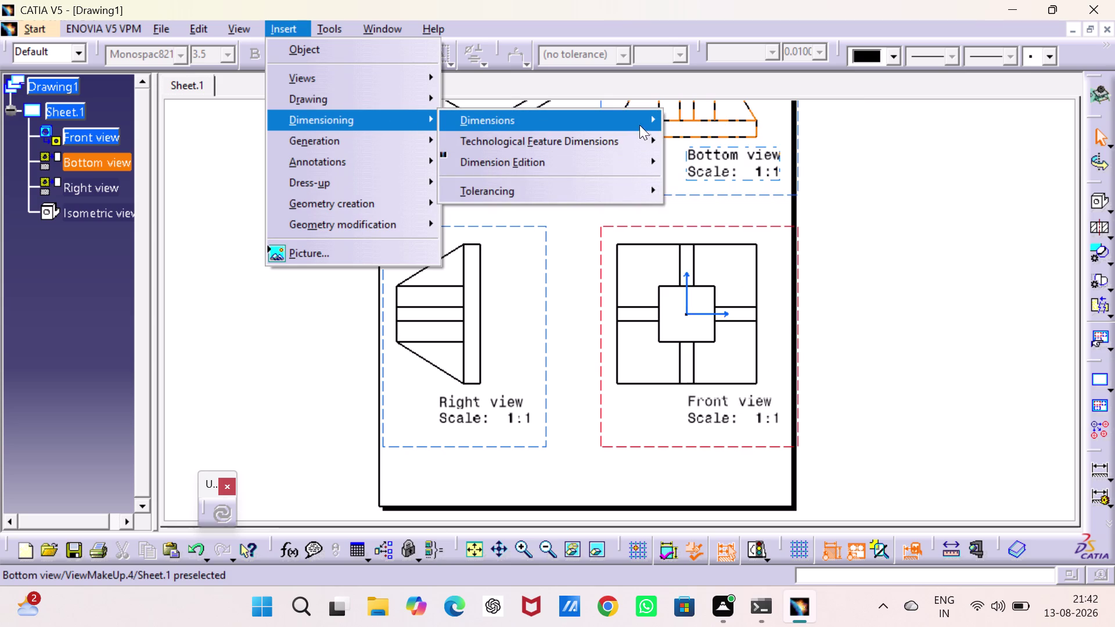
click(694, 118)
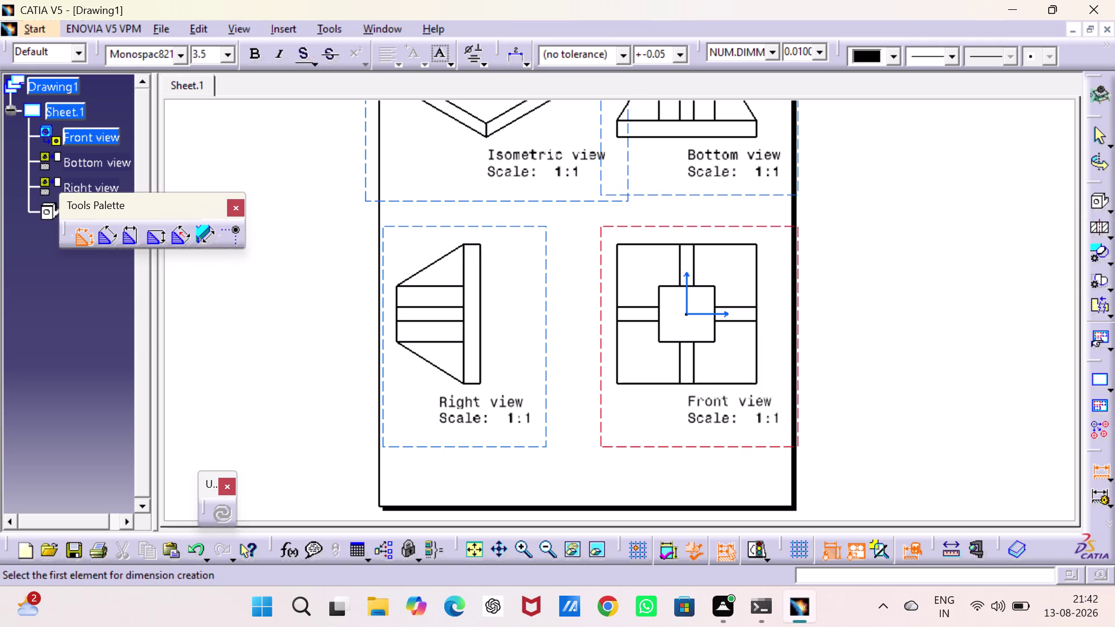
middle_drag(496, 180, 487, 270)
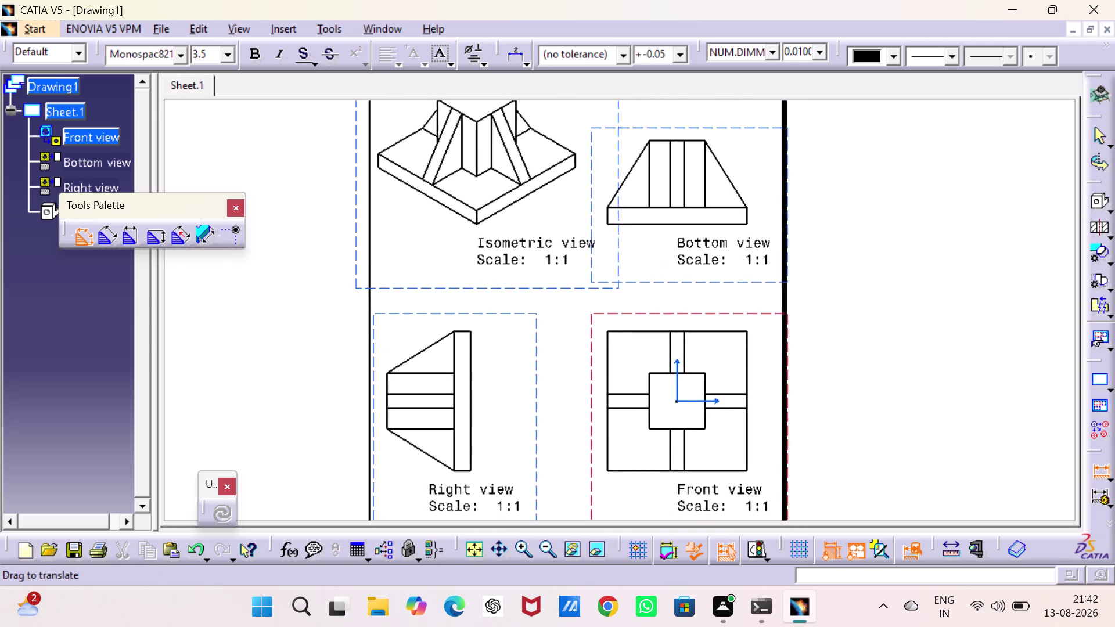
middle_drag(487, 271, 476, 323)
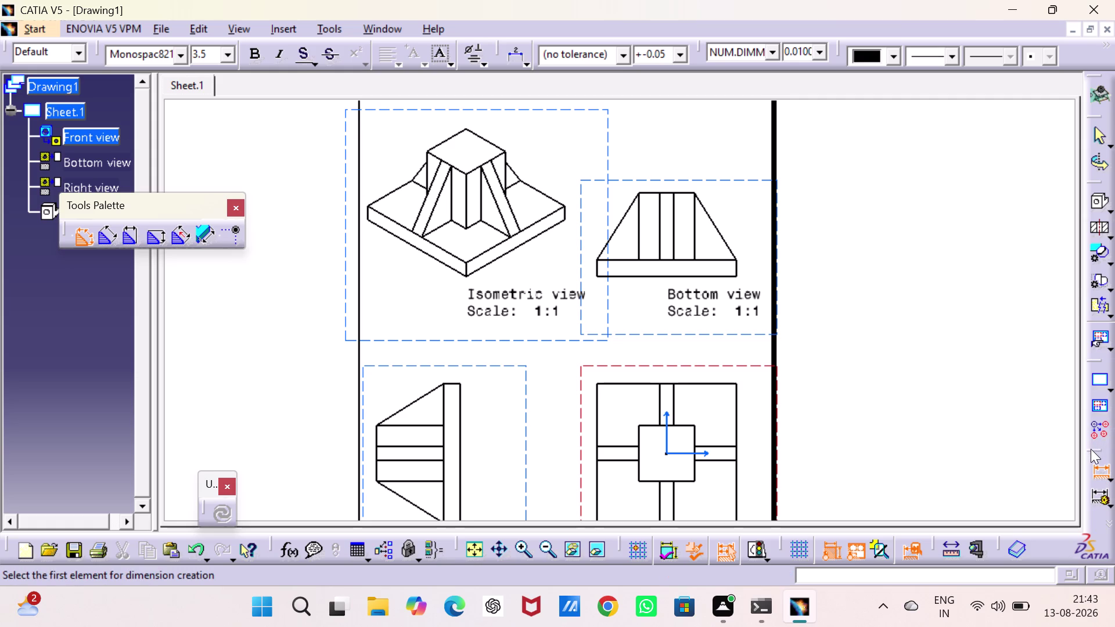
Pull the dimension types out as a floating toolbar and move it toward the top.
drag(1091, 449, 1068, 425)
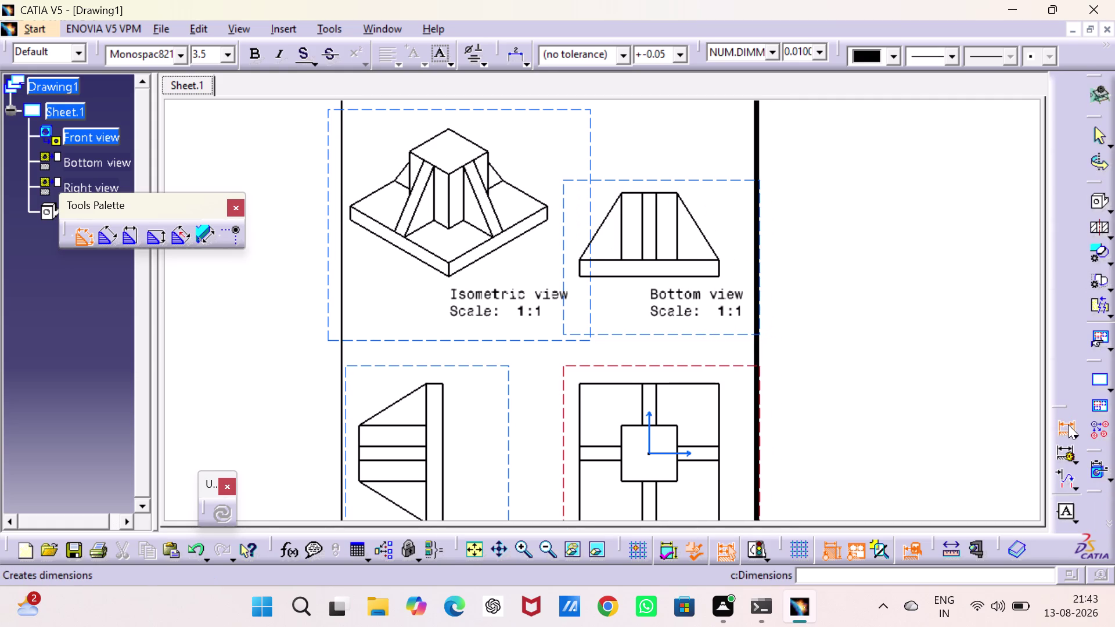
drag(1057, 406, 1058, 278)
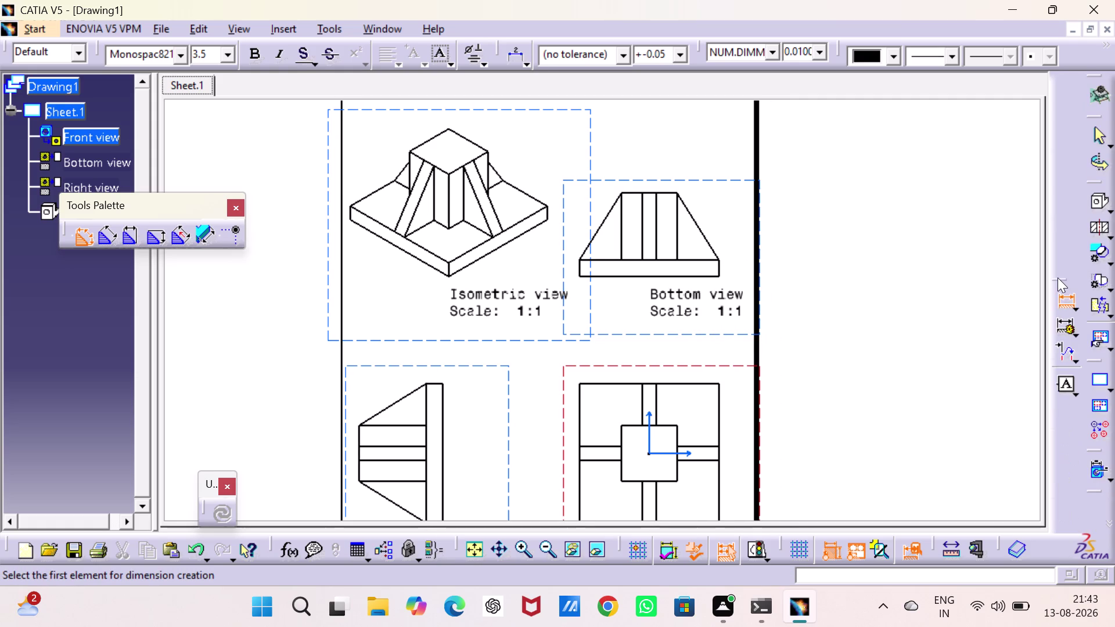
click(1076, 311)
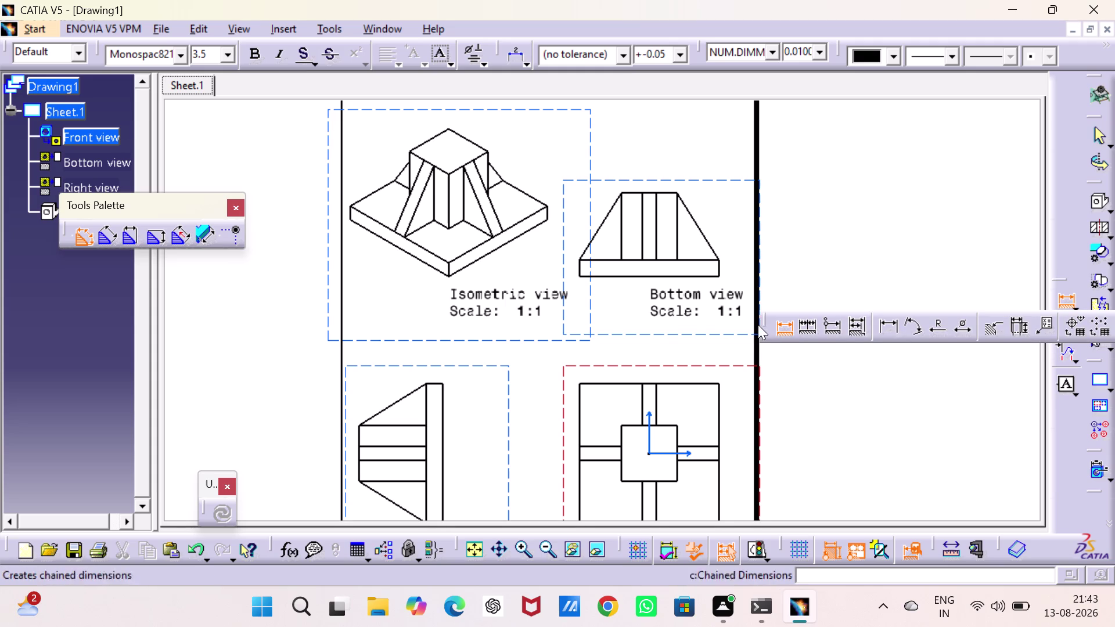
drag(762, 317, 819, 239)
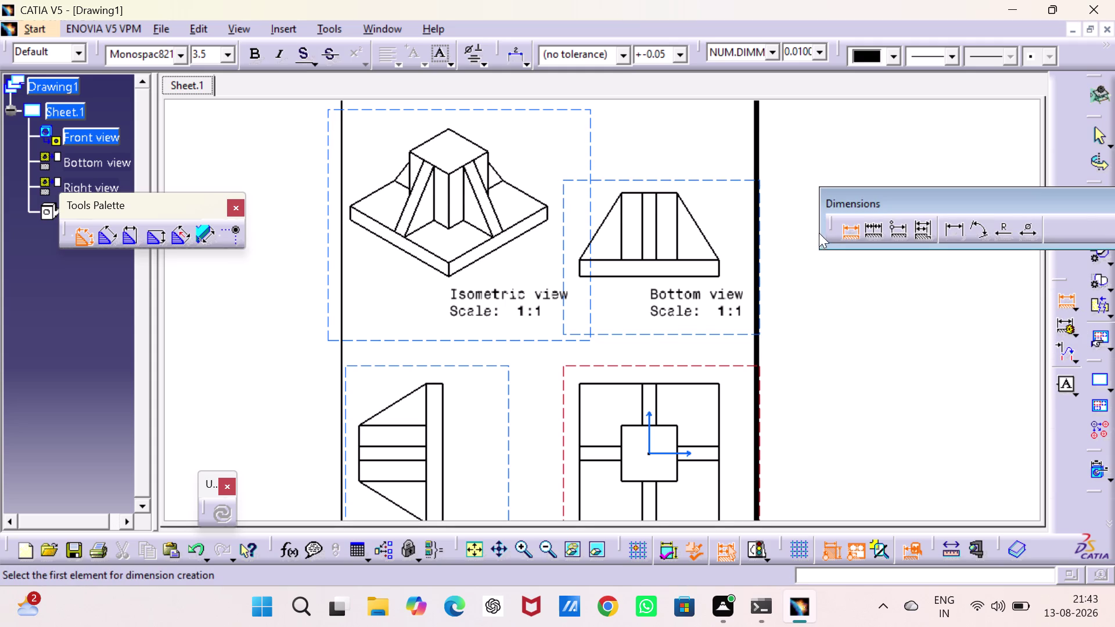
drag(829, 223, 725, 204)
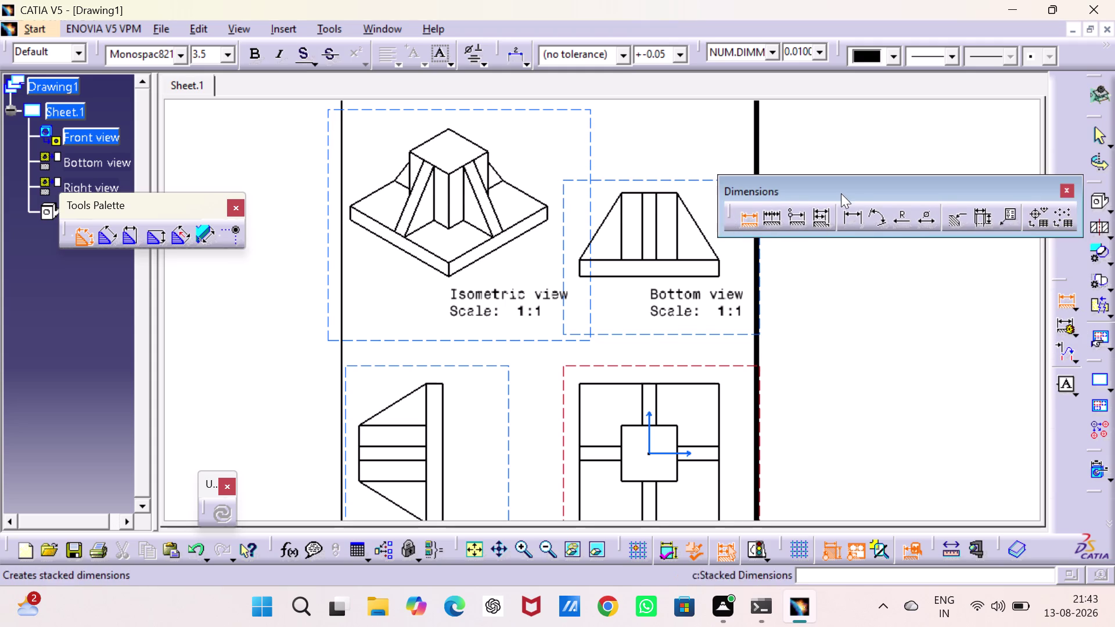
drag(728, 206, 613, 124)
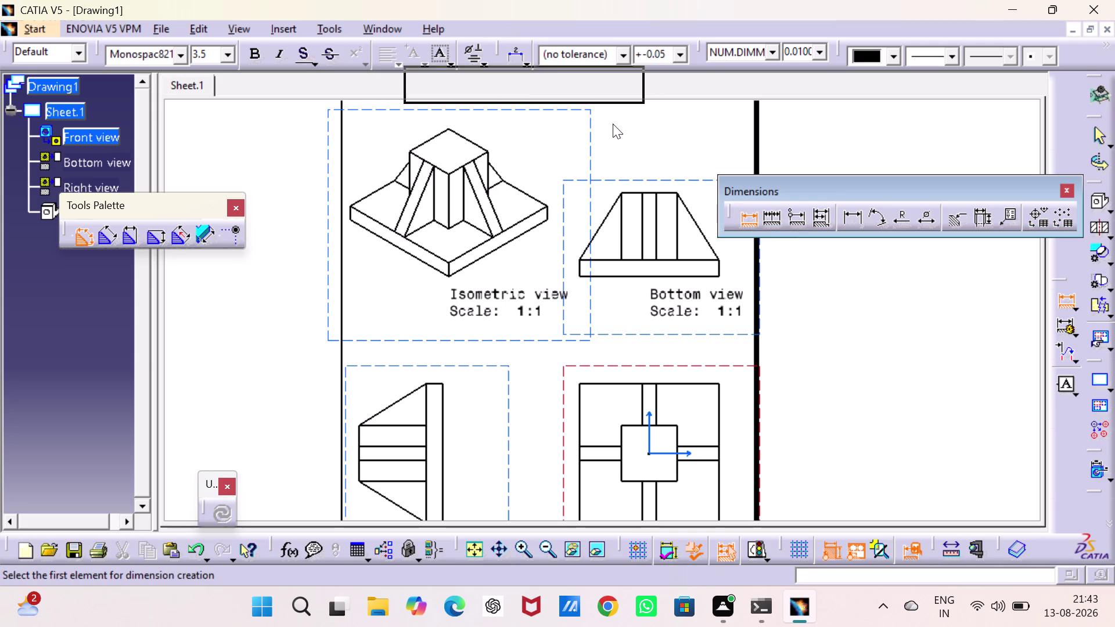
drag(613, 124, 552, 34)
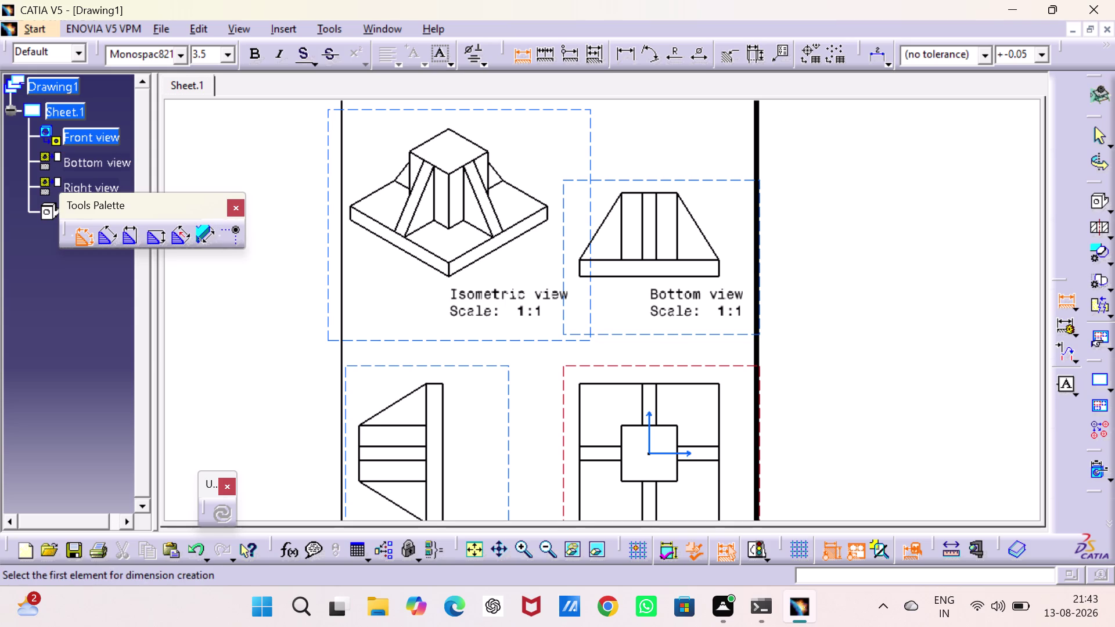
Dock the floating Dimensions toolbar in the right-hand toolbar column.
click(1077, 307)
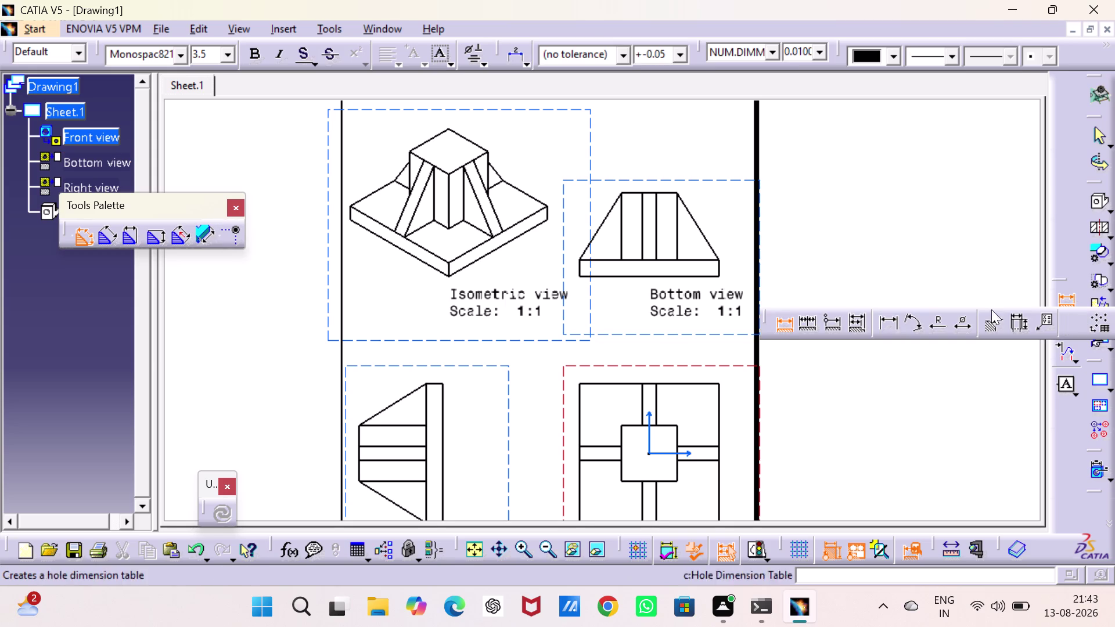
drag(763, 314, 637, 297)
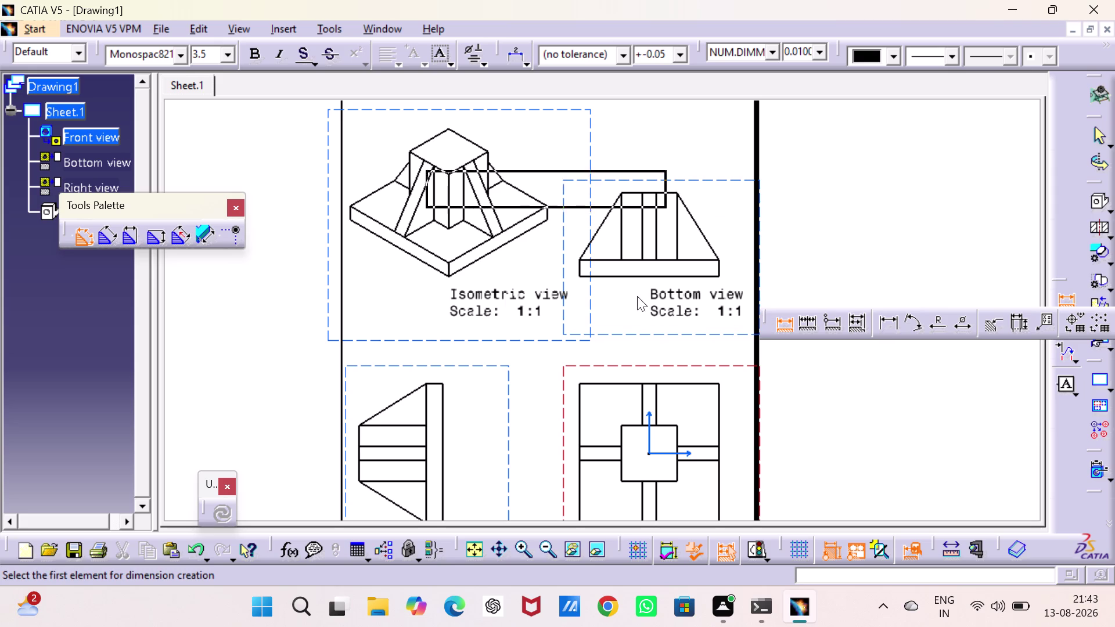
drag(637, 298, 903, 229)
drag(915, 213, 893, 213)
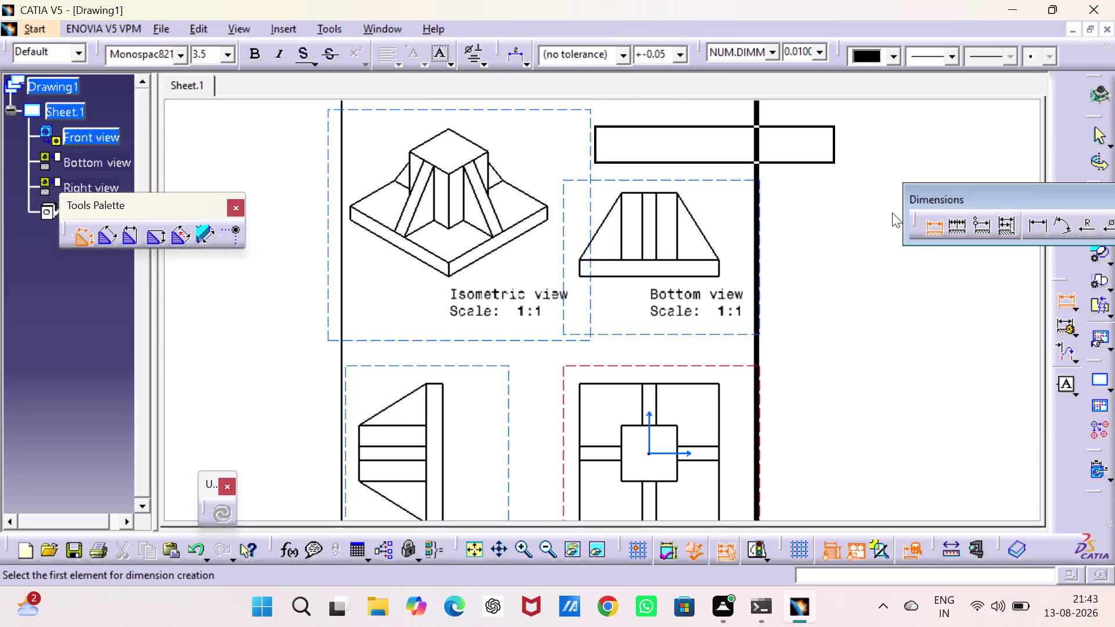
drag(893, 212, 819, 206)
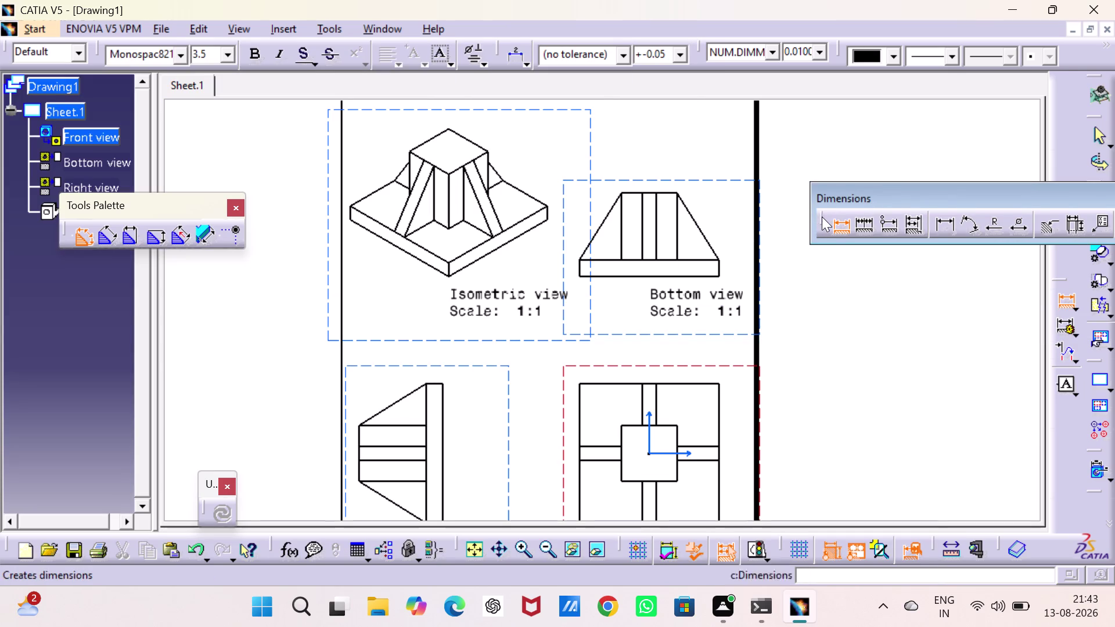
drag(822, 217, 728, 216)
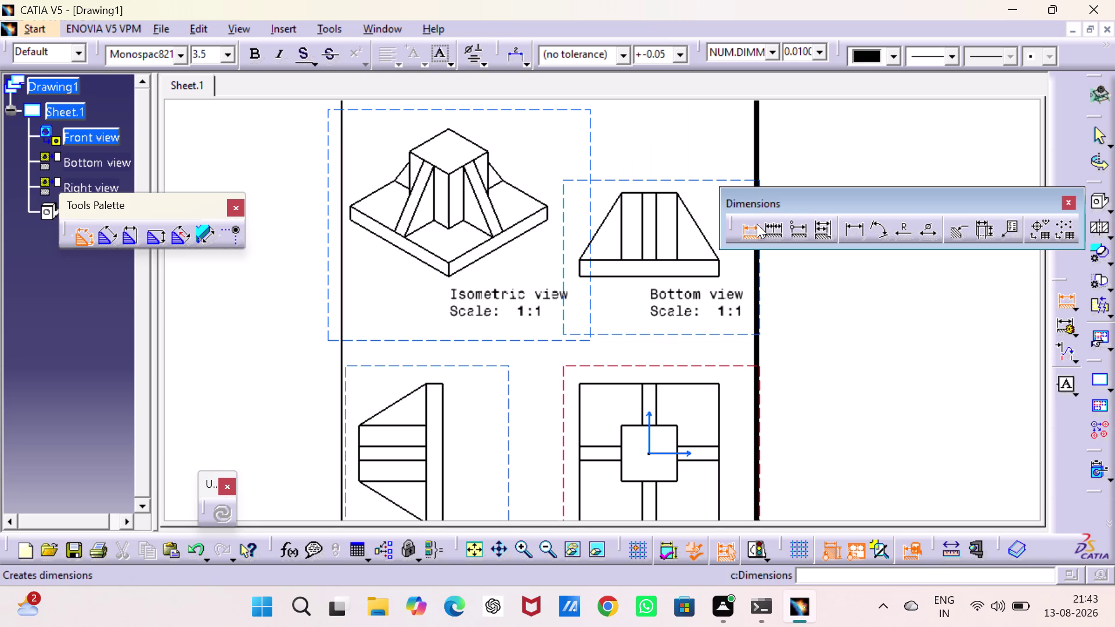
drag(726, 223, 1029, 163)
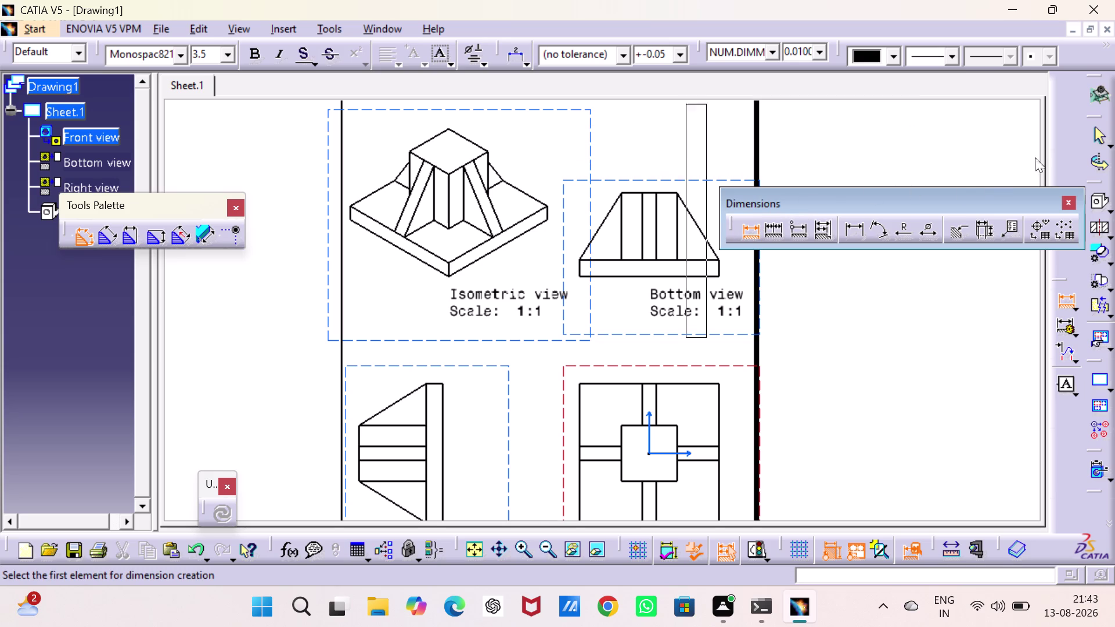
drag(1029, 163, 1064, 129)
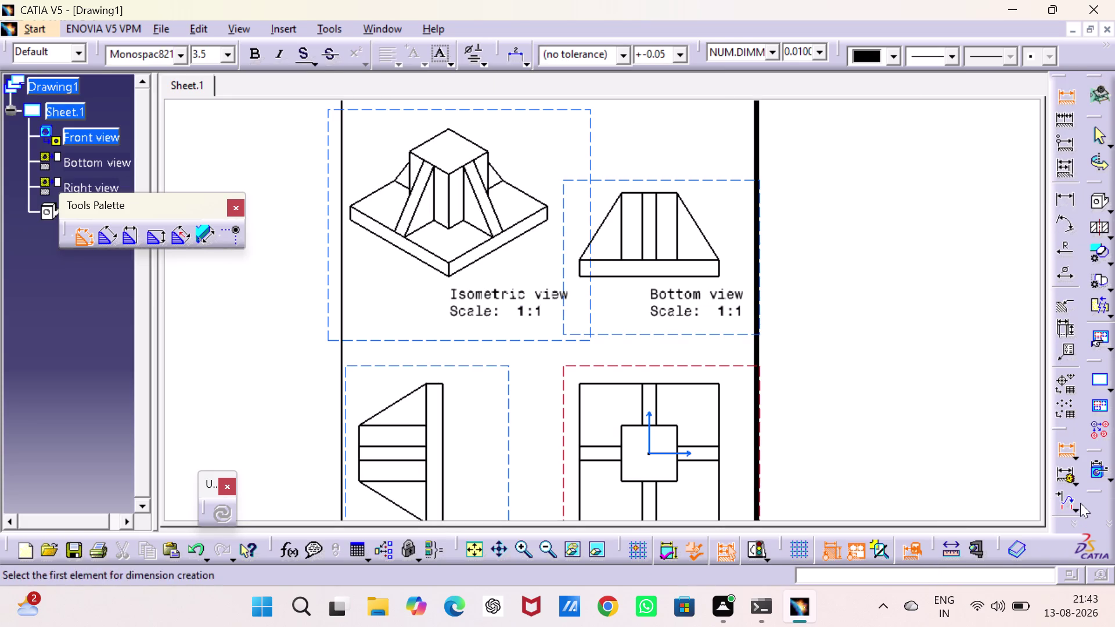
drag(1061, 430, 1103, 437)
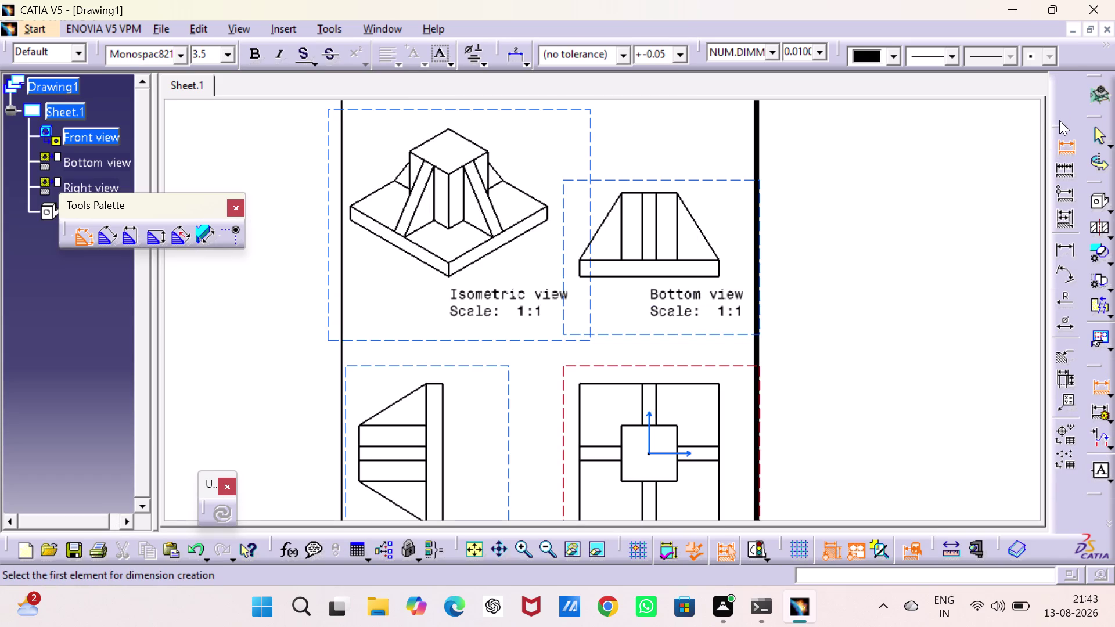
drag(1060, 120, 1062, 78)
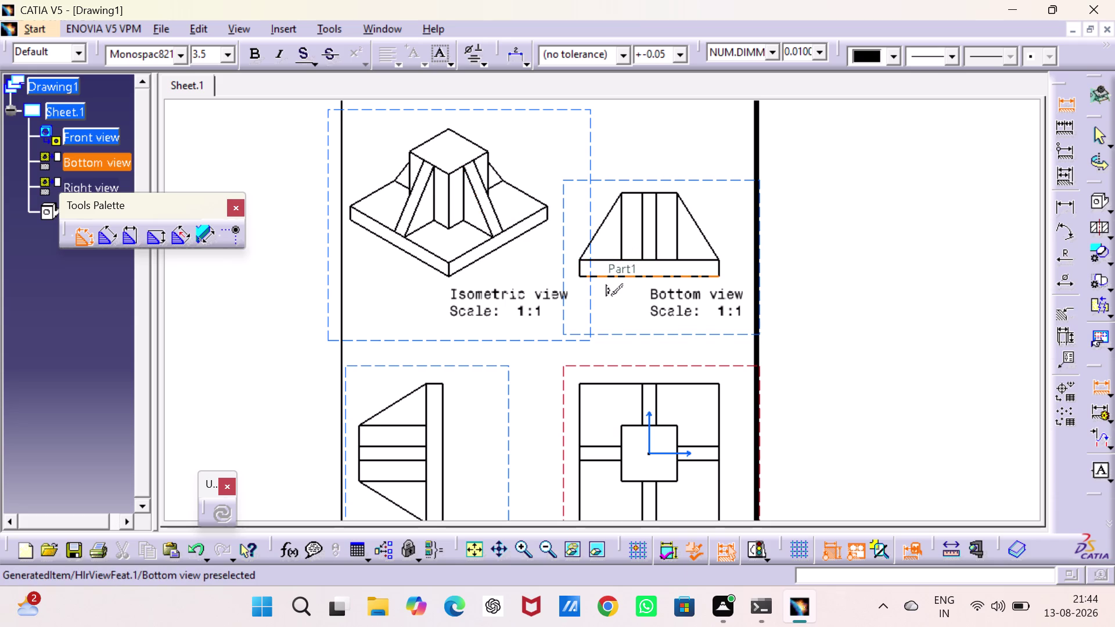
Cancel an unwanted 46 dimension and centre the front view.
click(628, 385)
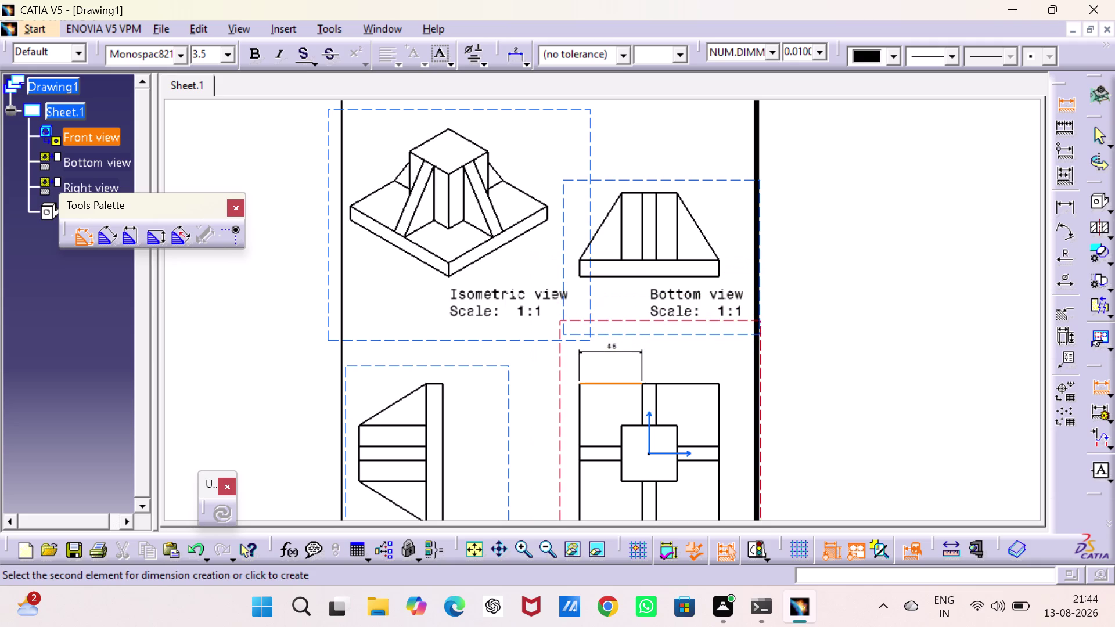
key(Escape)
key(Escape)
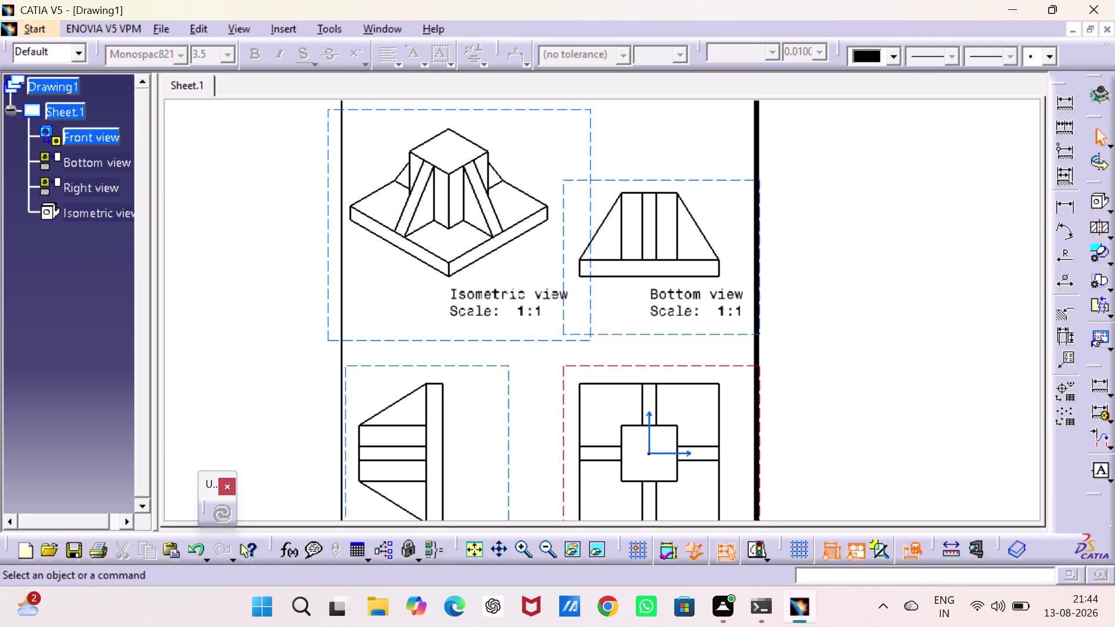
triple_click(524, 548)
double_click(524, 548)
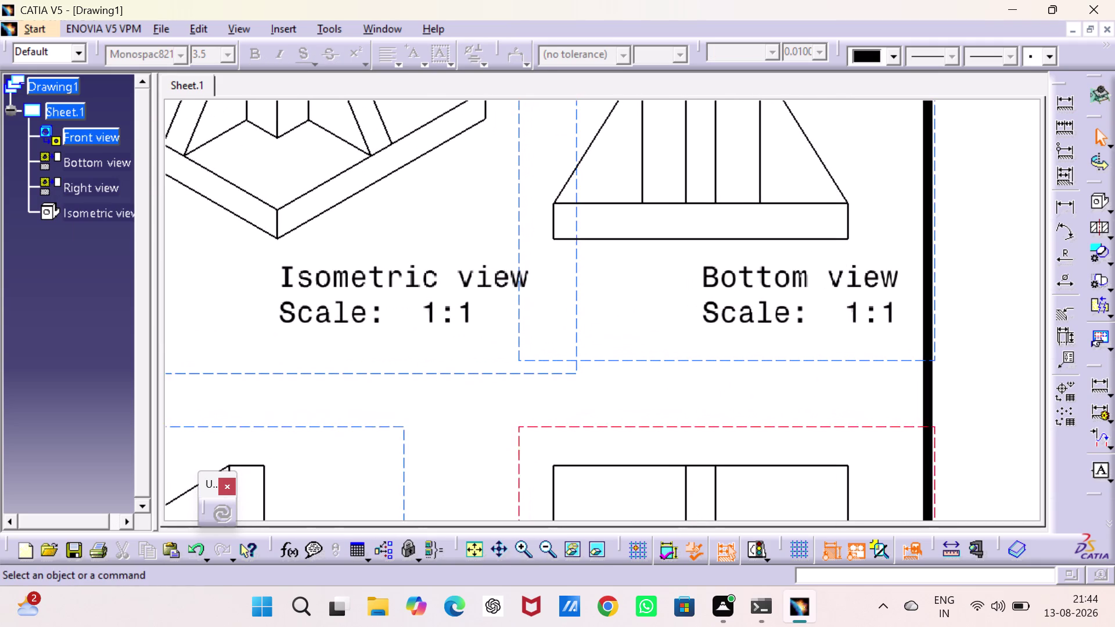
middle_drag(598, 415, 488, 91)
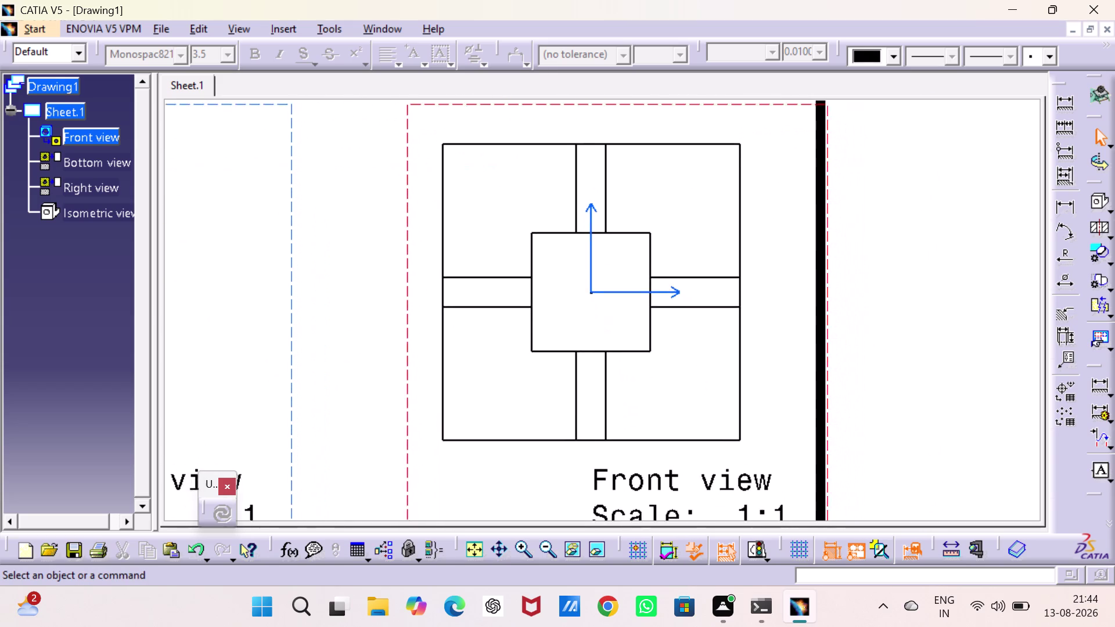
middle_drag(487, 91, 484, 118)
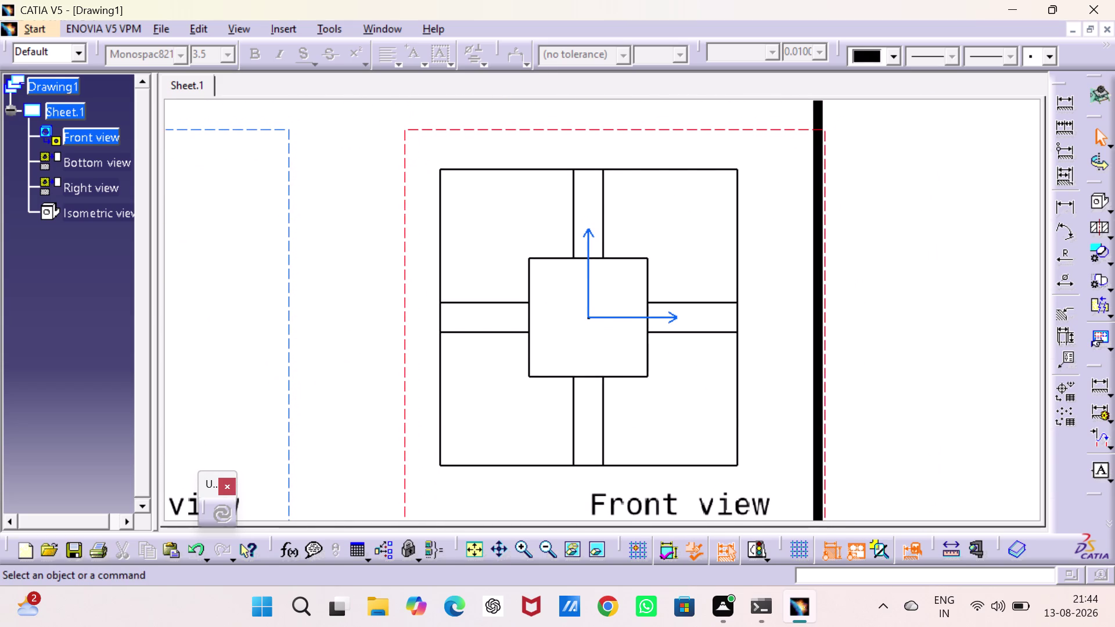
Cancel an unwanted angle dimension between front view edges.
click(1063, 100)
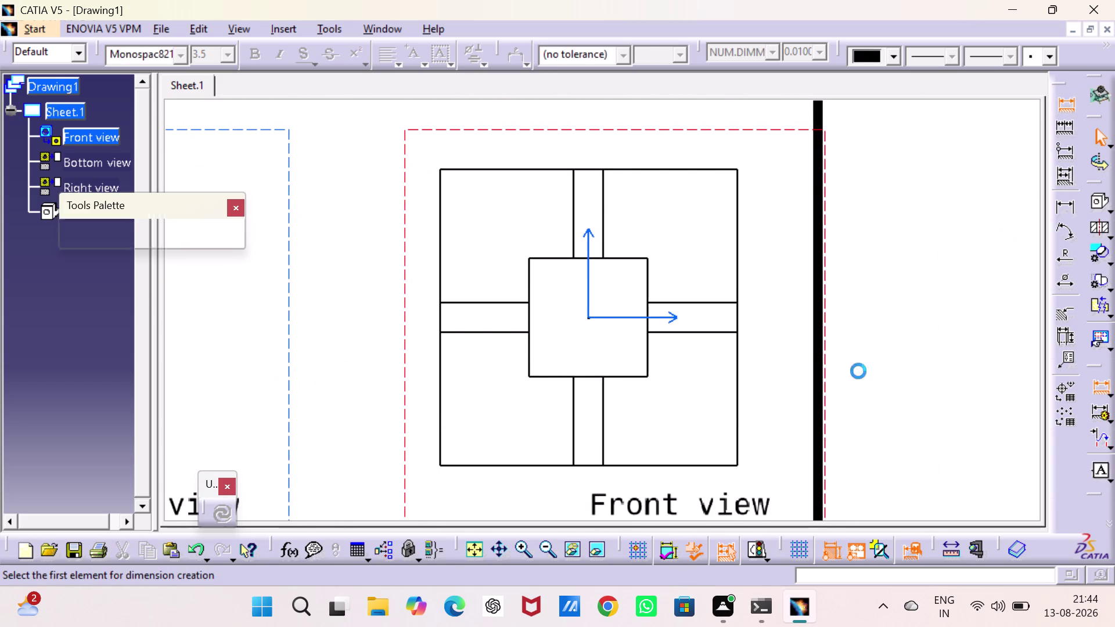
click(737, 465)
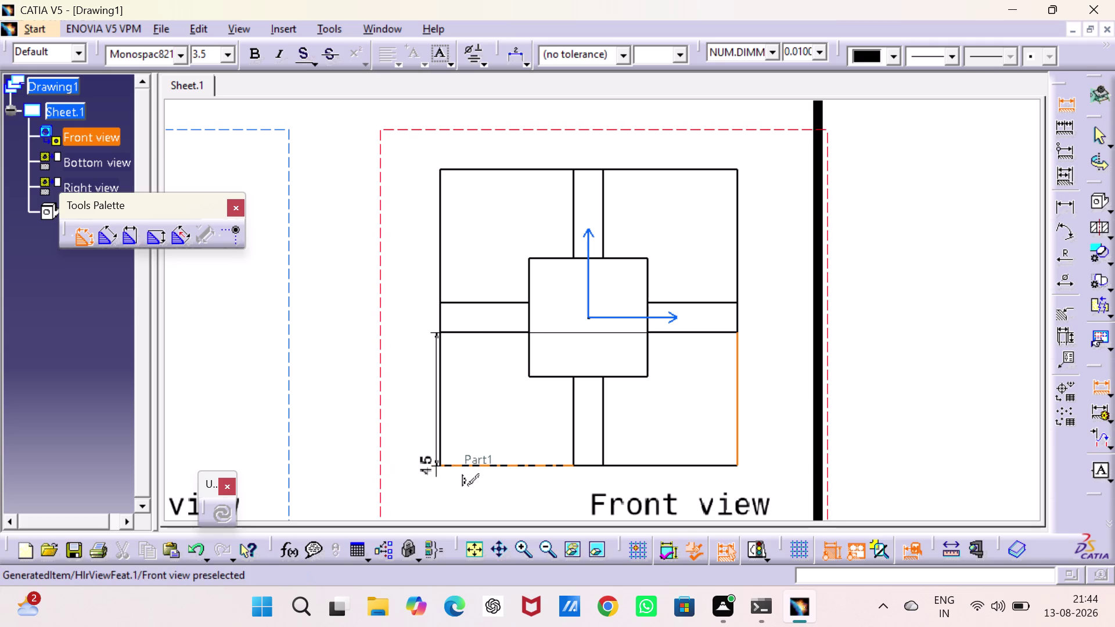
click(438, 467)
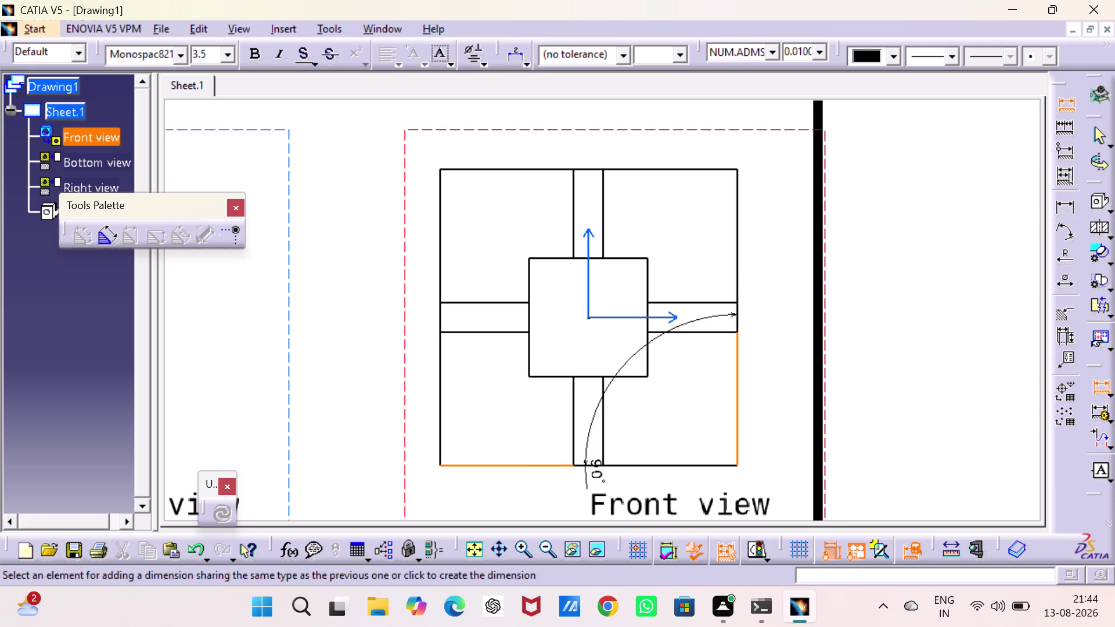
key(Escape)
key(Escape)
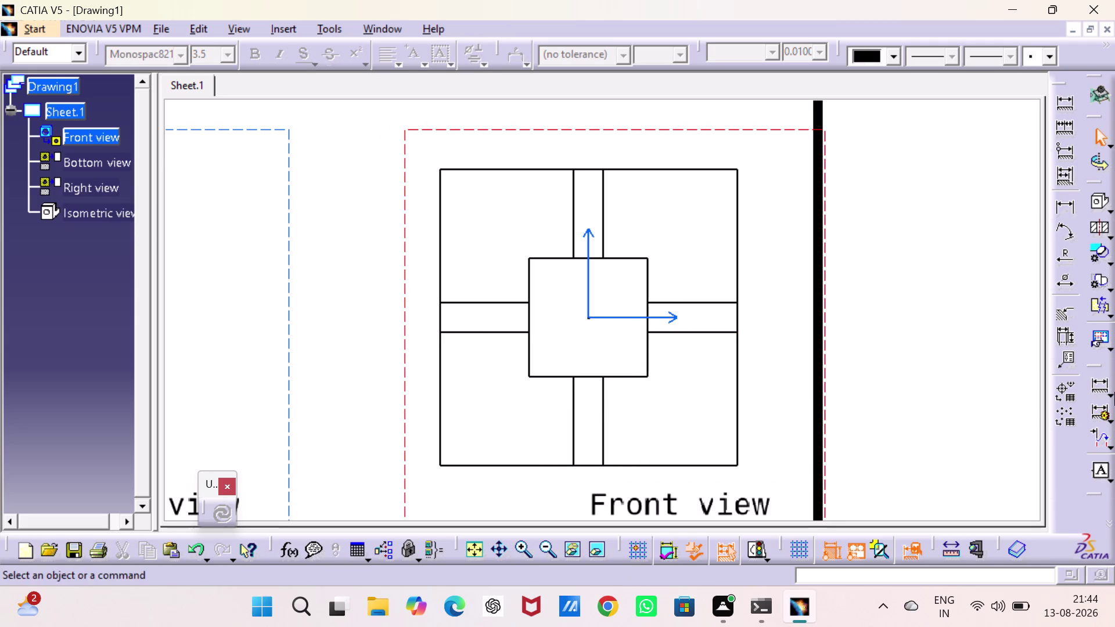
drag(1098, 308, 935, 262)
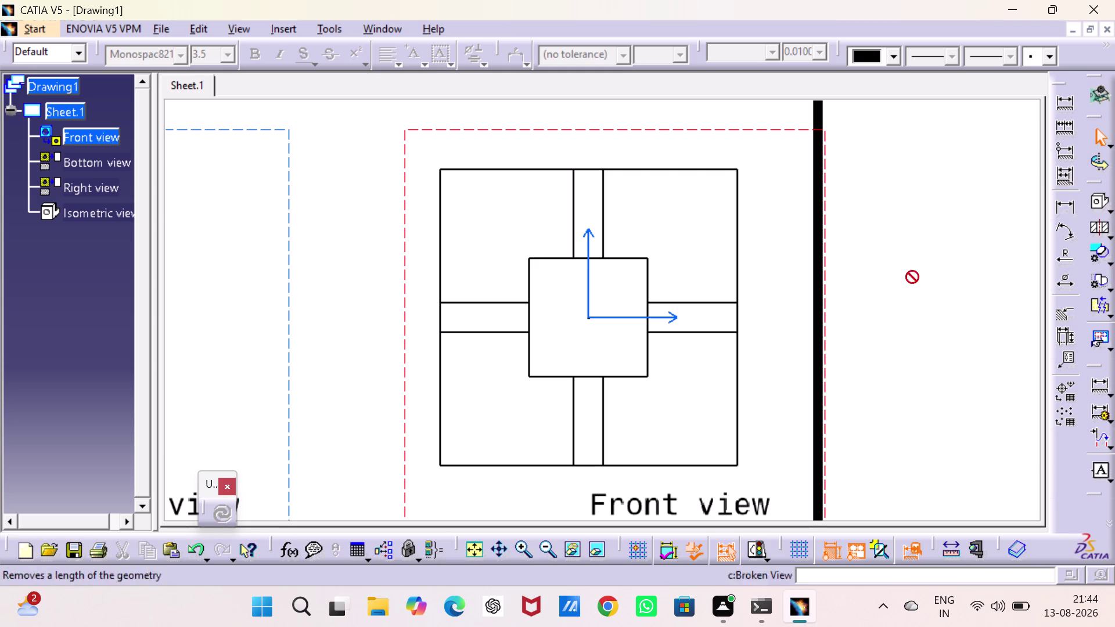
drag(935, 262, 803, 374)
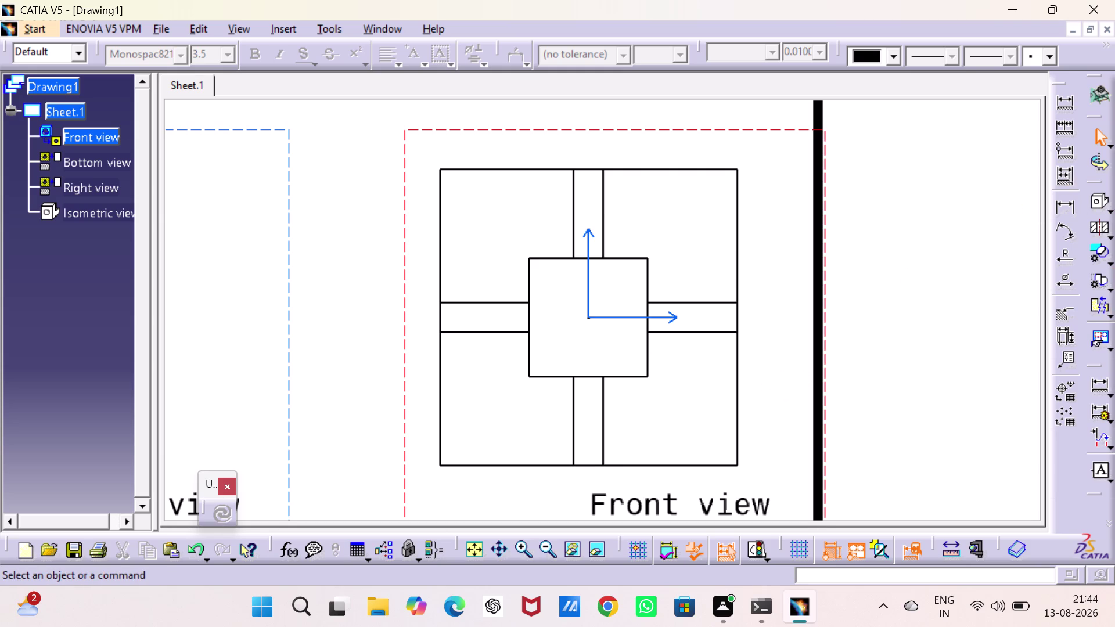
Dimension the front view's overall height as 100 beside the view.
click(1065, 102)
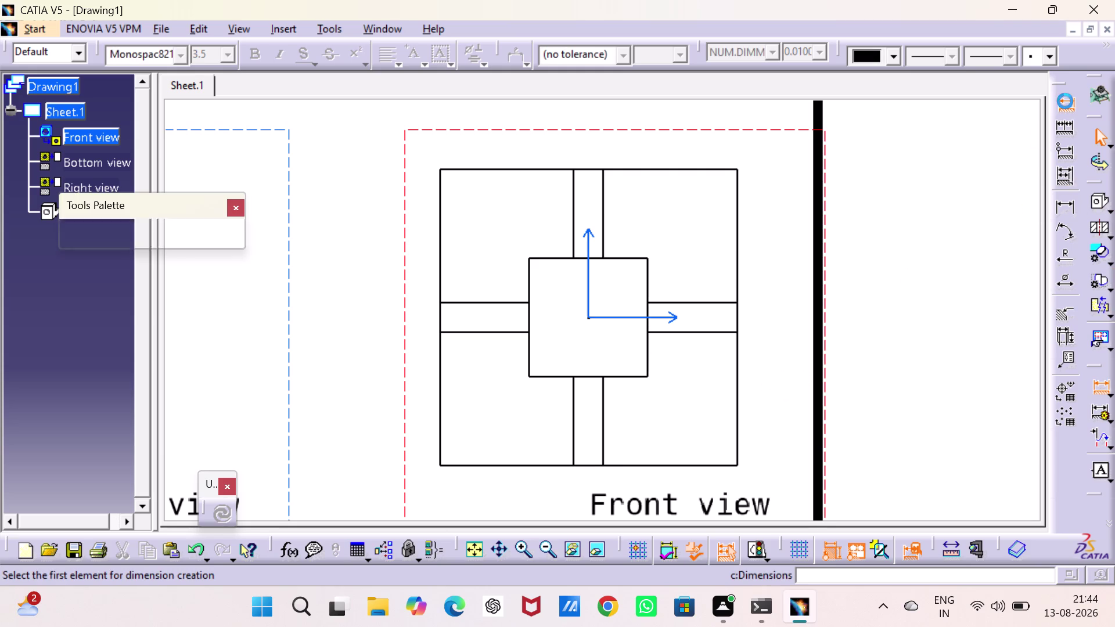
click(715, 467)
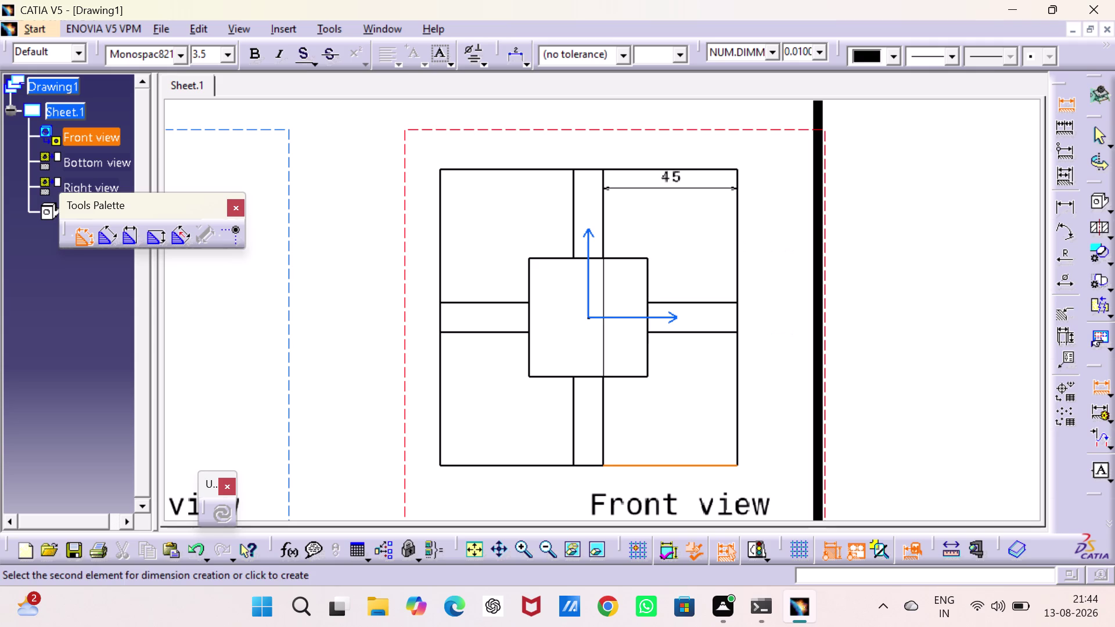
click(725, 168)
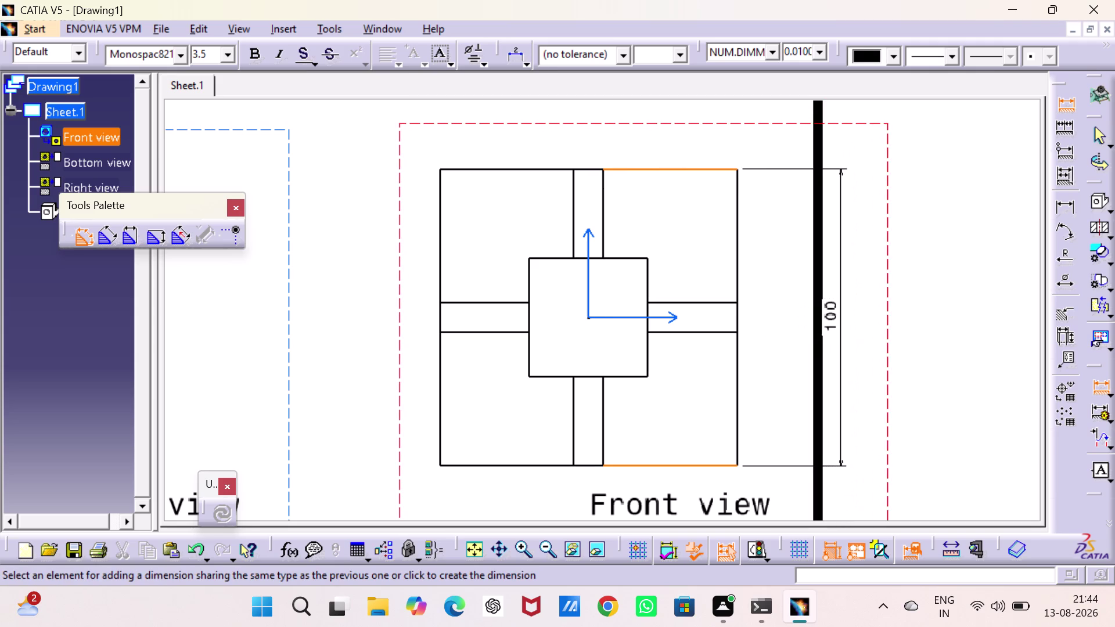
click(791, 254)
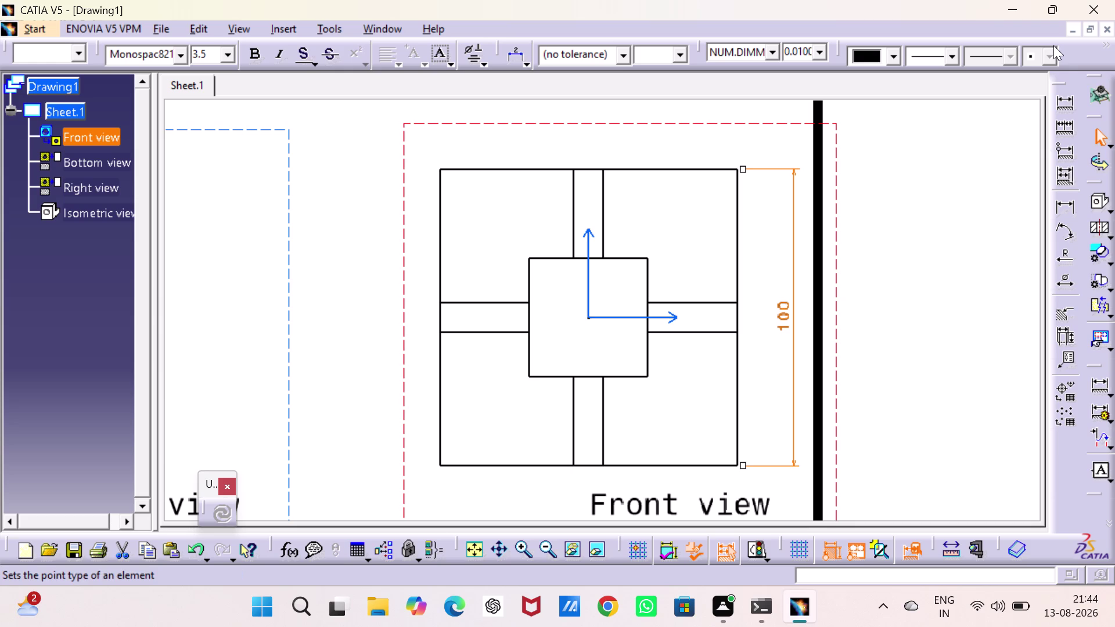
Add the 10 width dimension on the right arm.
click(1065, 102)
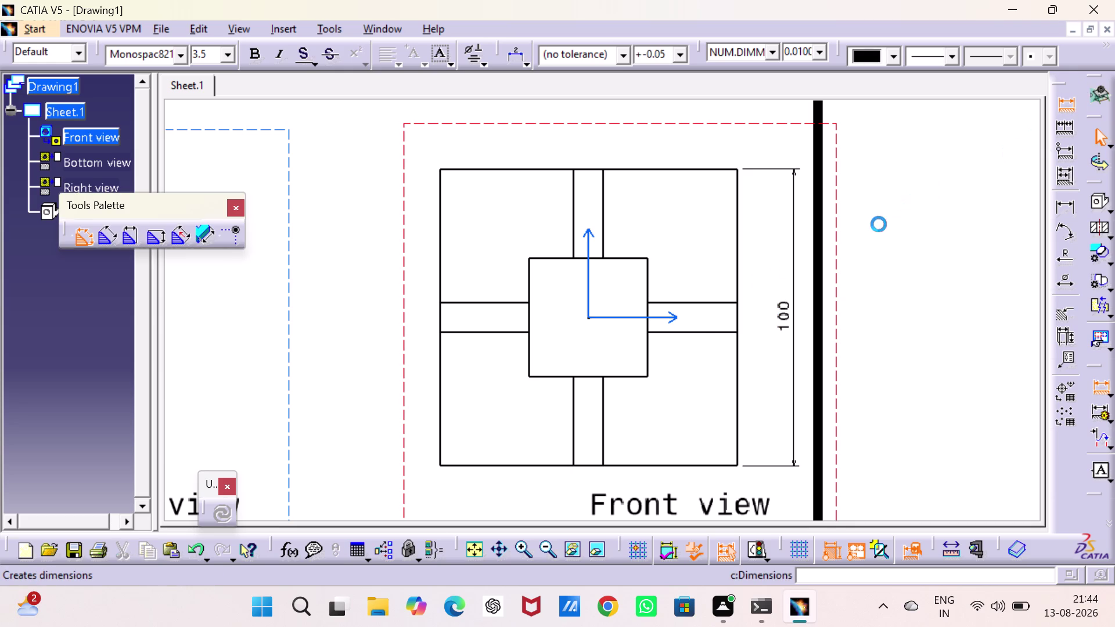
click(741, 315)
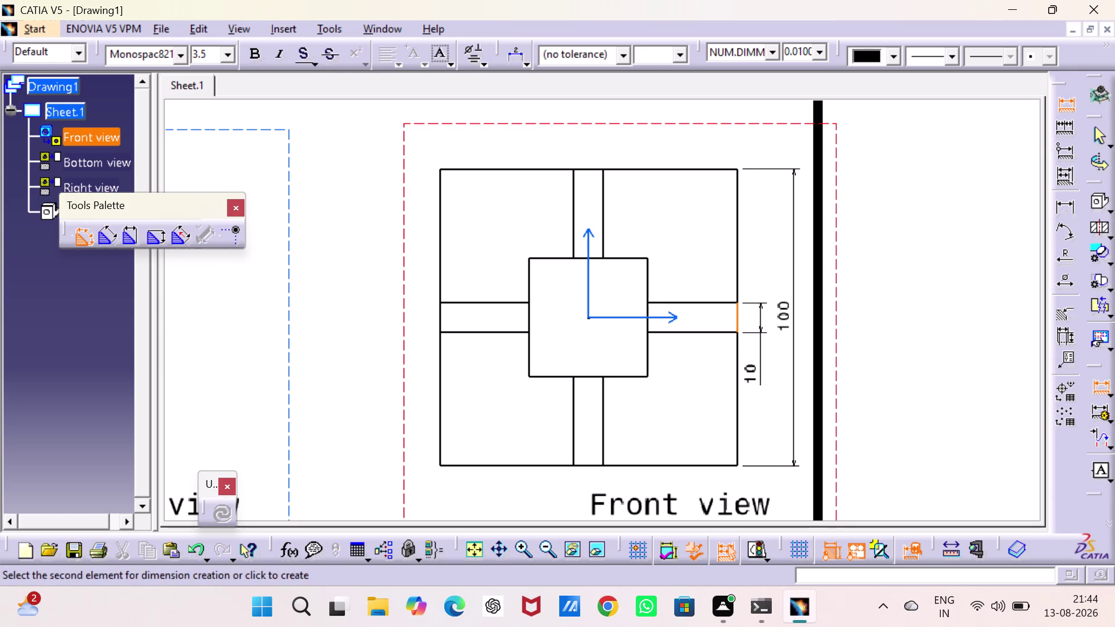
click(761, 375)
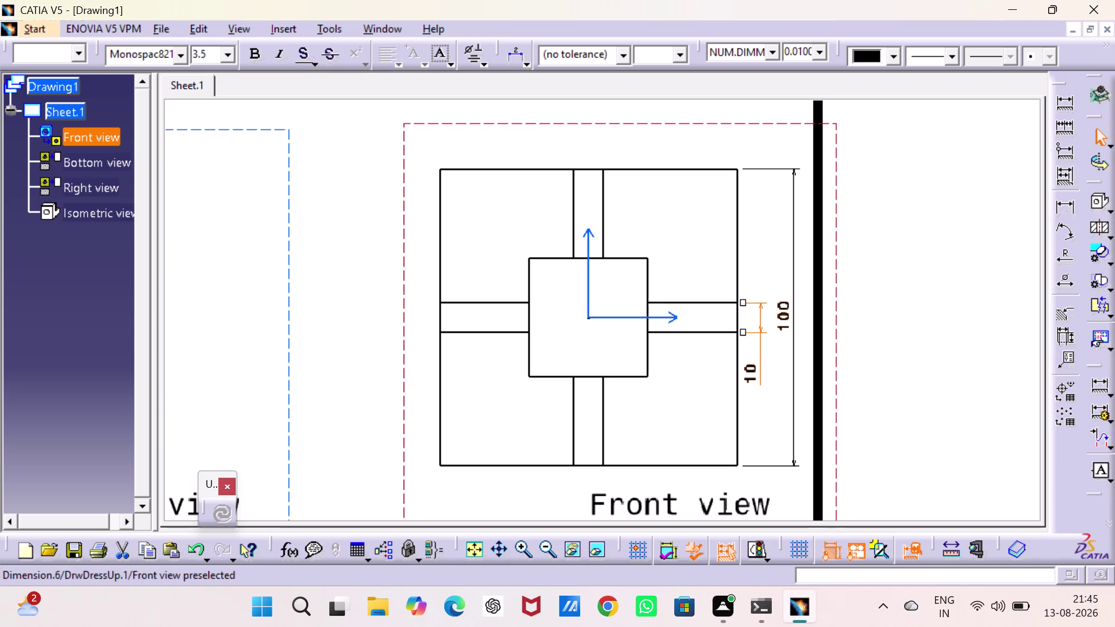
click(1069, 106)
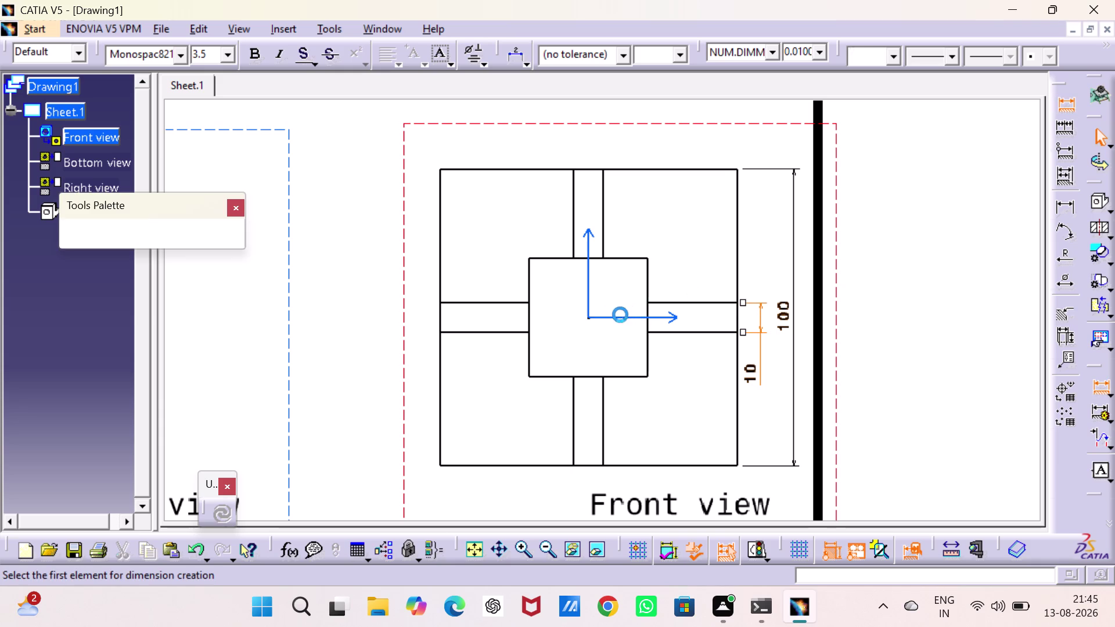
Dimension the central square's height as 40, left of the view.
click(535, 258)
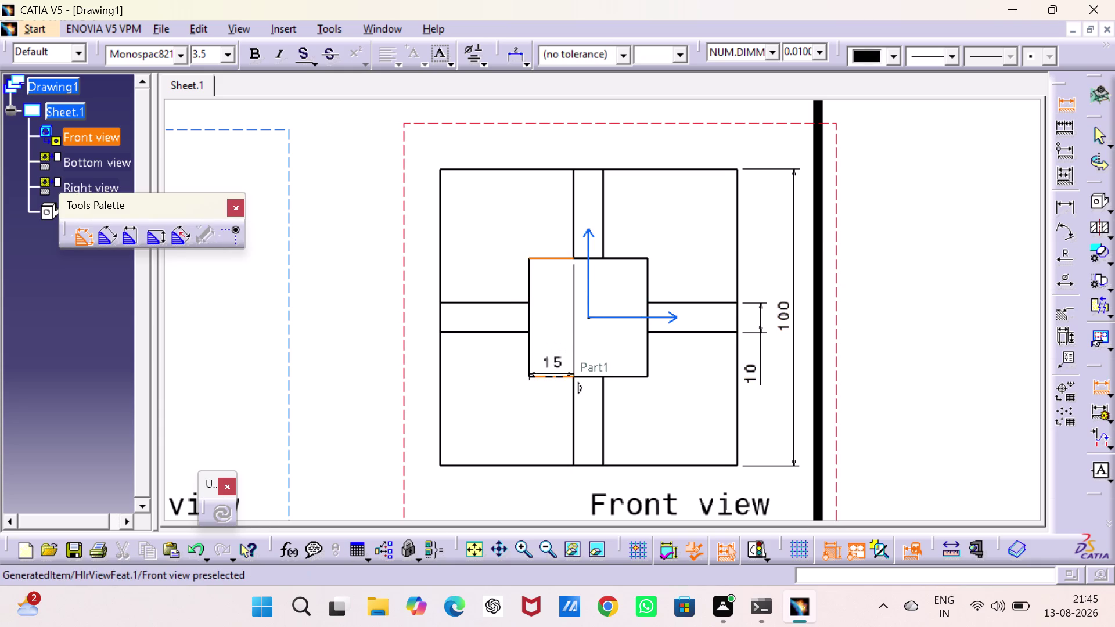
click(551, 378)
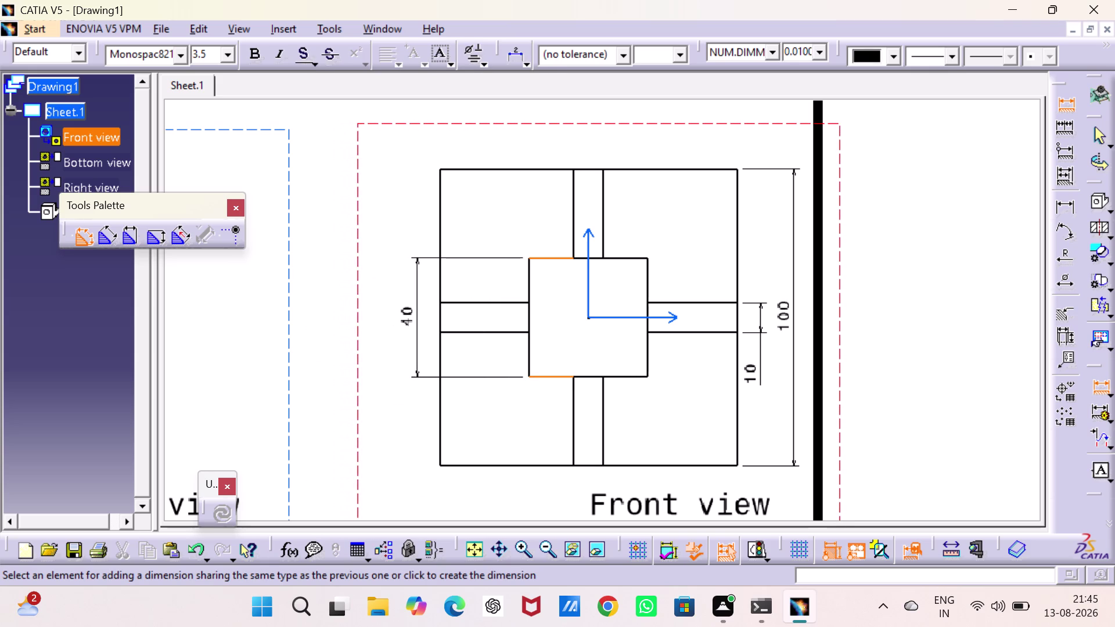
click(419, 307)
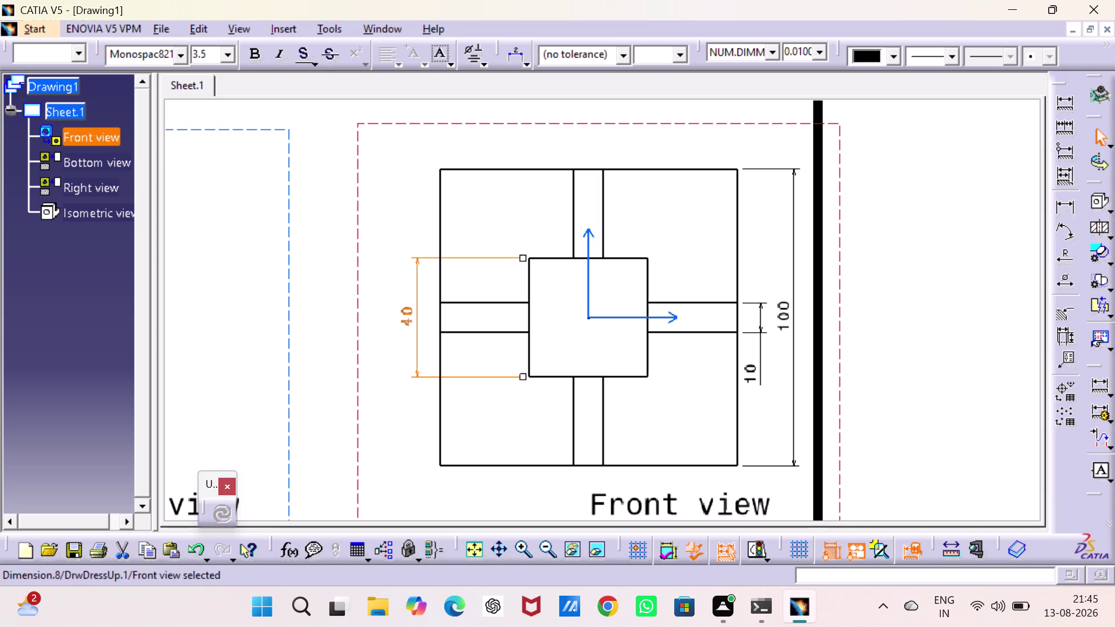
Add the 15 dimension from the central square's top edge to the rib.
click(650, 280)
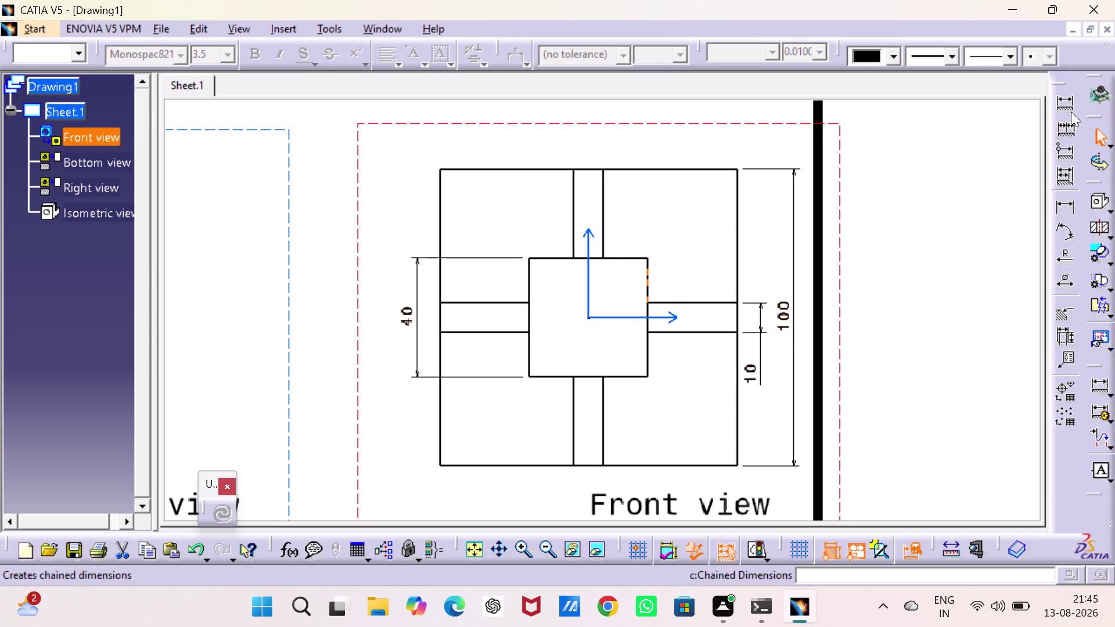
click(1069, 104)
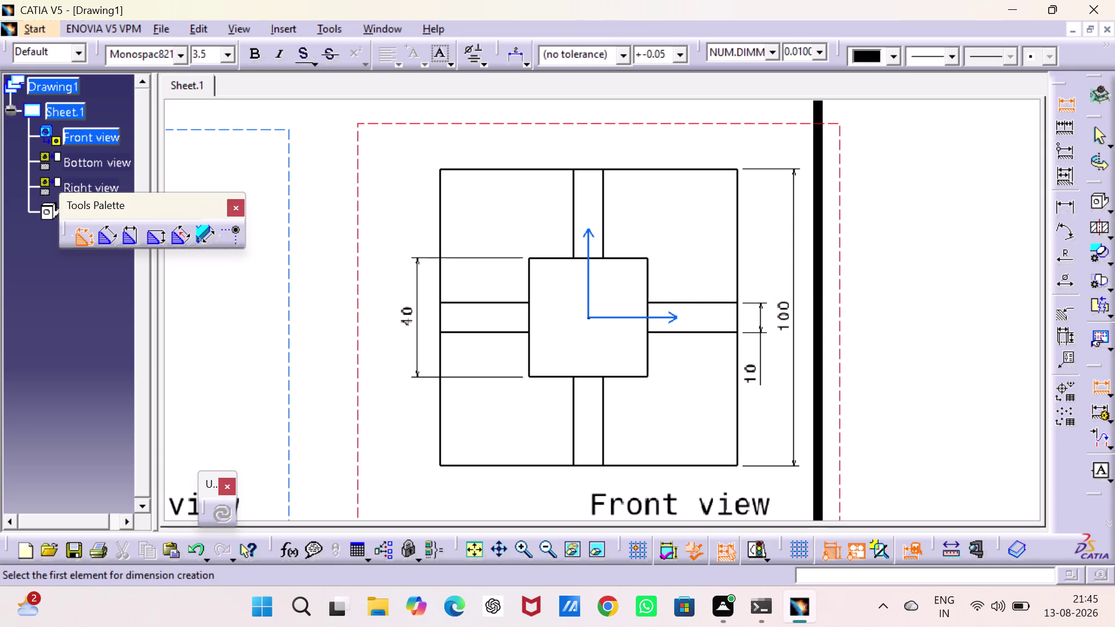
click(651, 269)
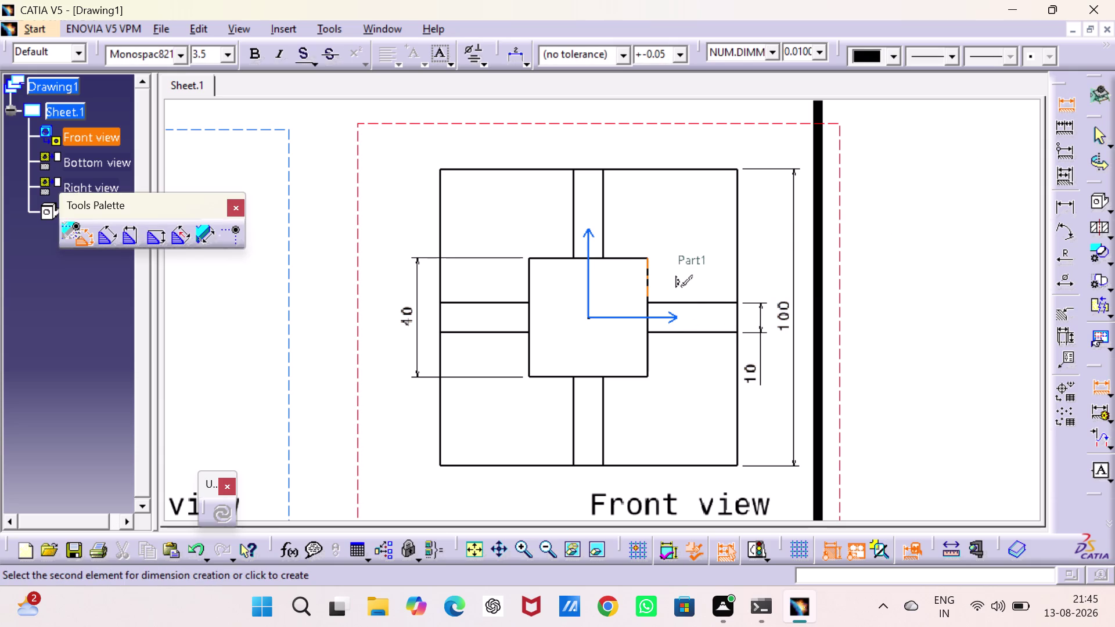
click(761, 268)
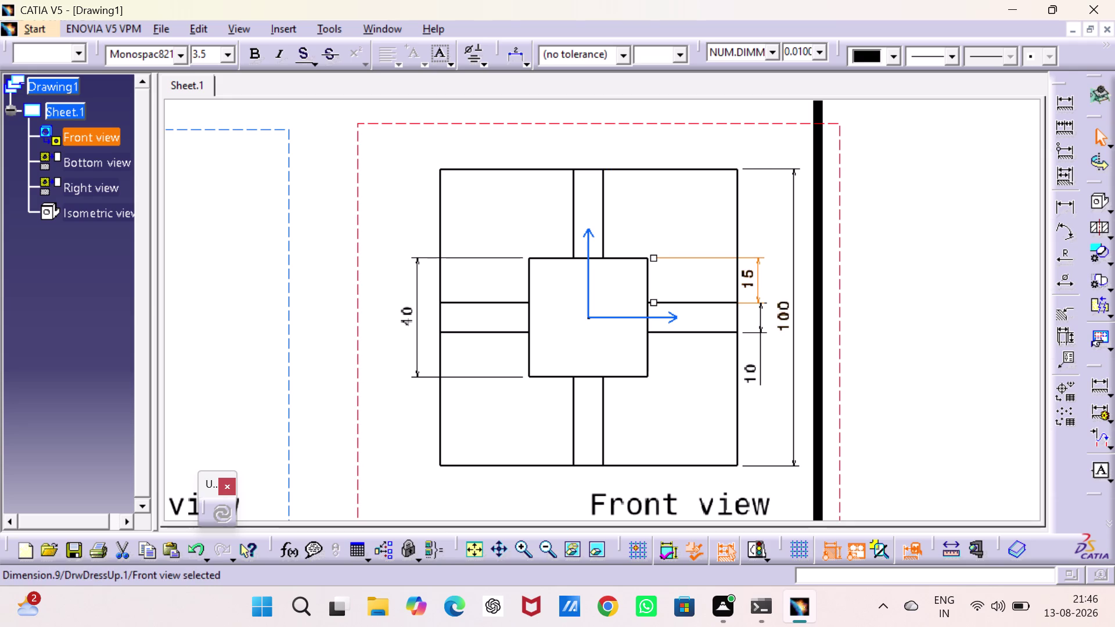
middle_drag(572, 234, 571, 251)
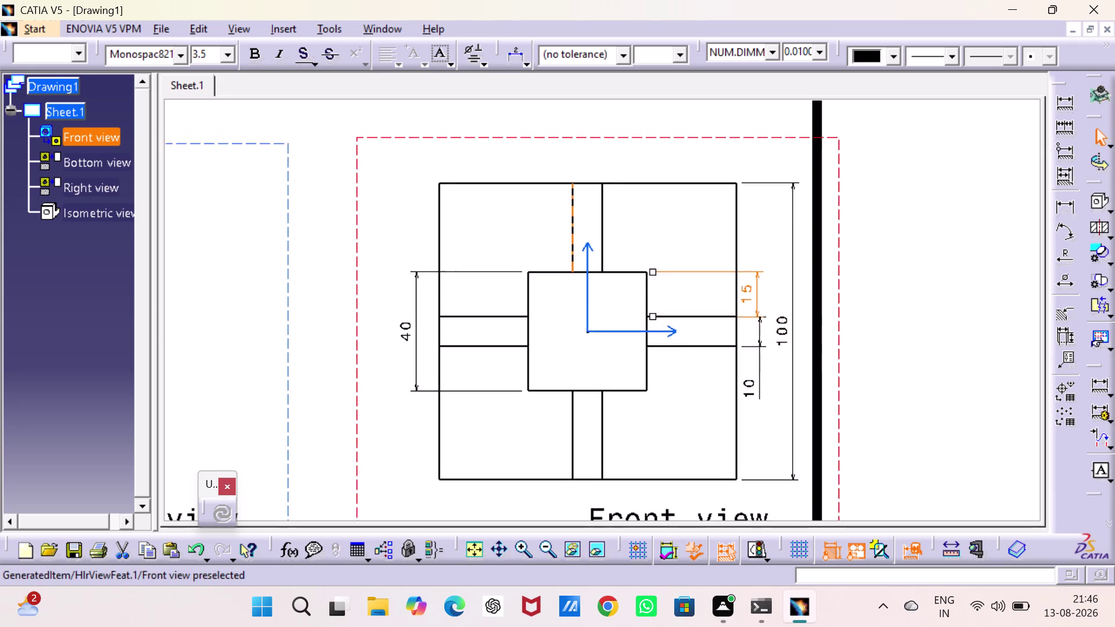
Dimension the 12 base thickness on the bottom view between the base's bottom and top edges.
middle_drag(571, 252, 572, 383)
scroll(up, 3)
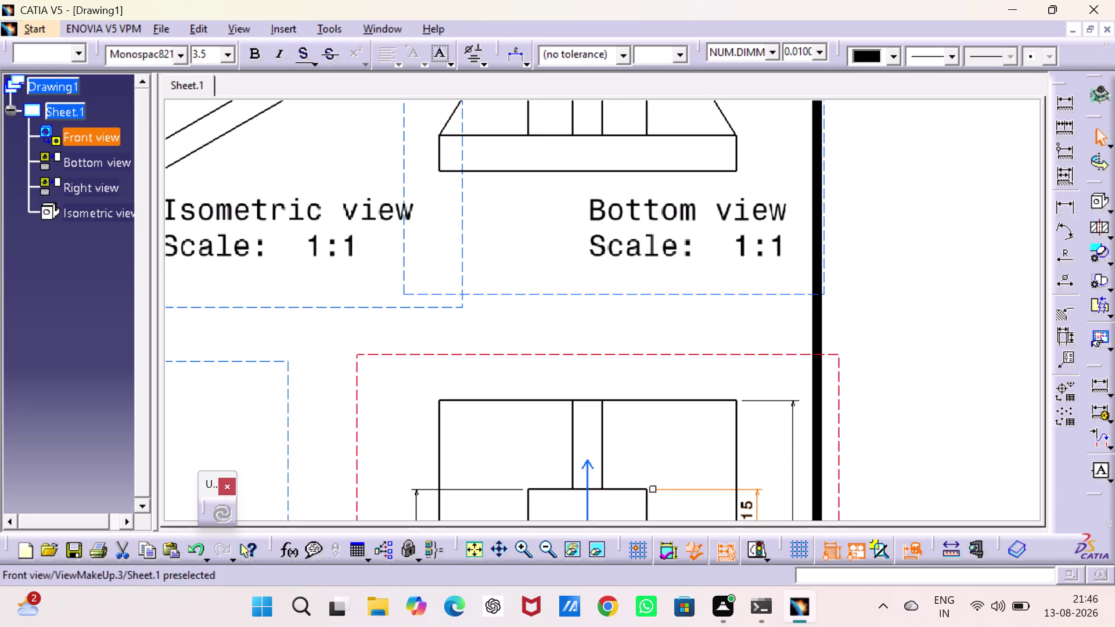
scroll(up, 3)
scroll(up, 3)
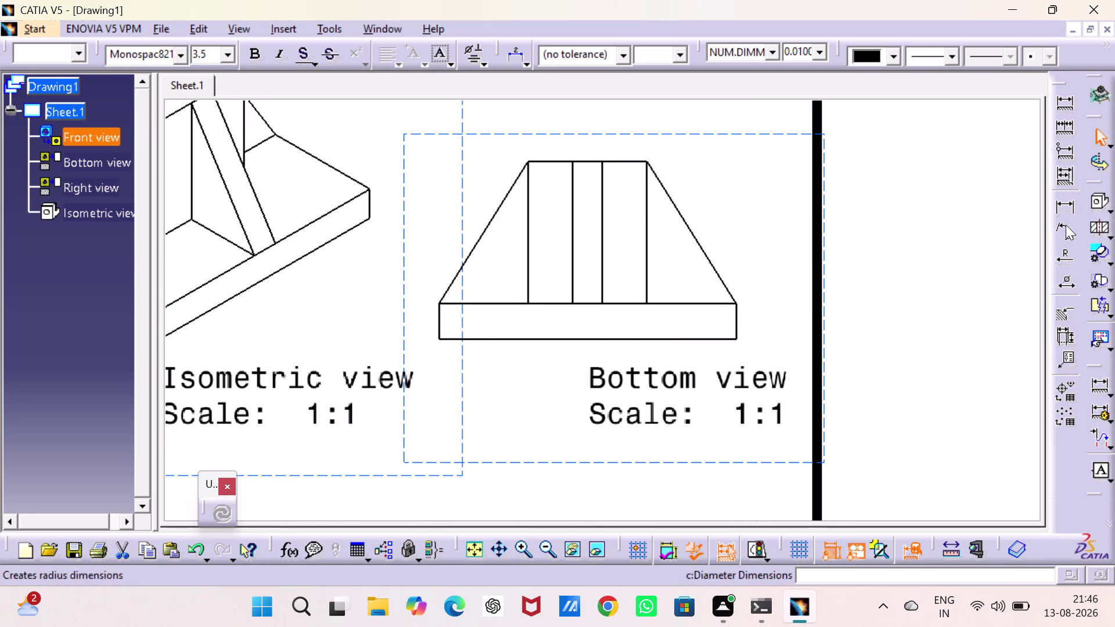
click(1061, 92)
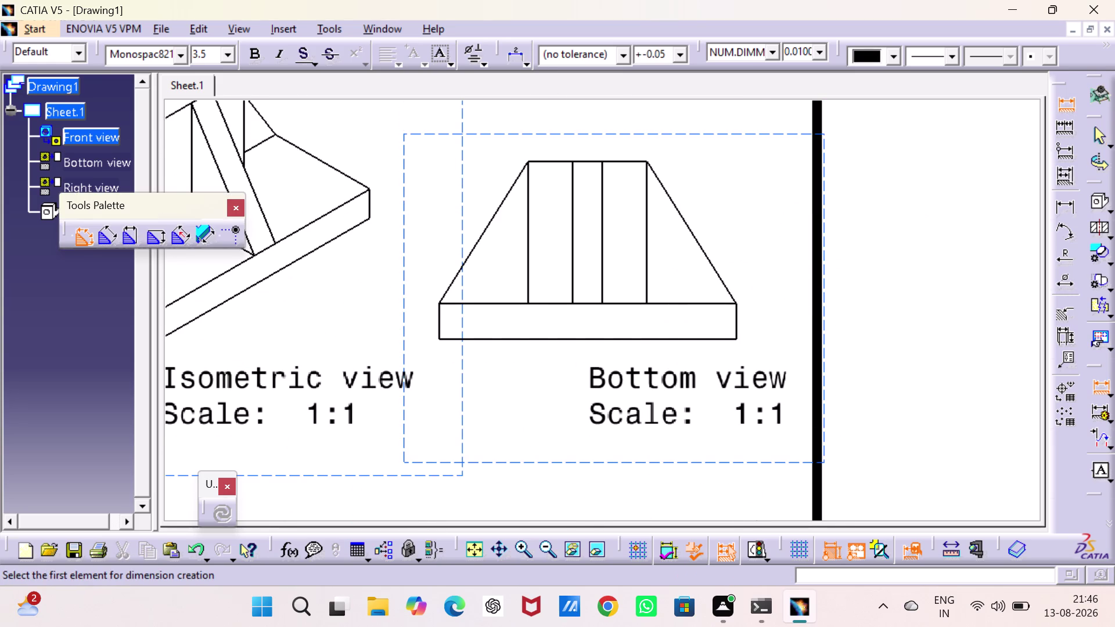
click(699, 337)
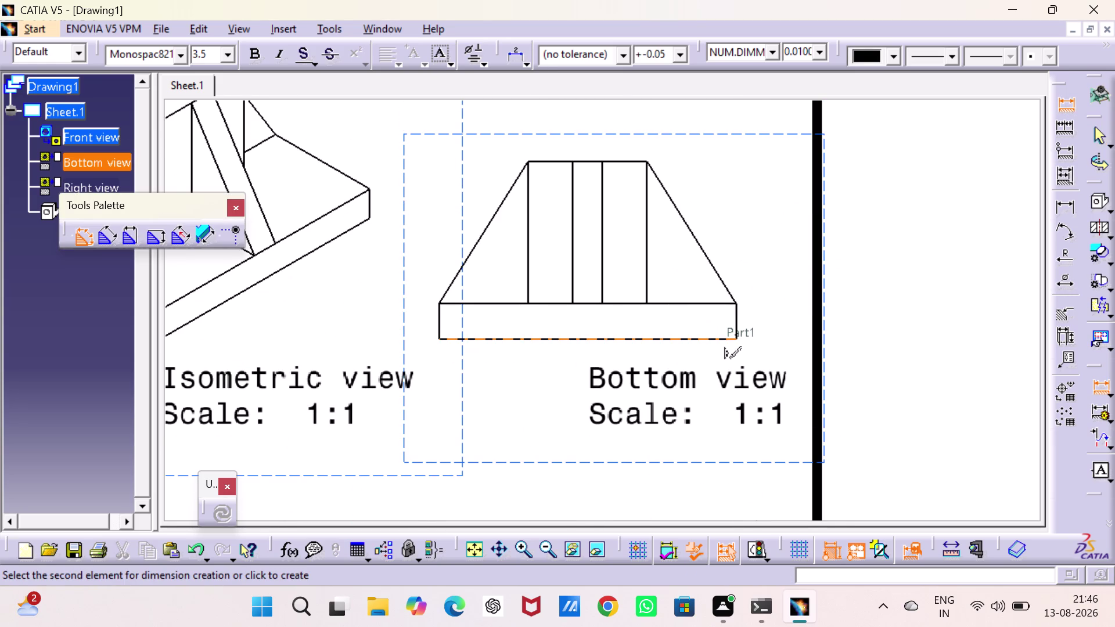
click(712, 300)
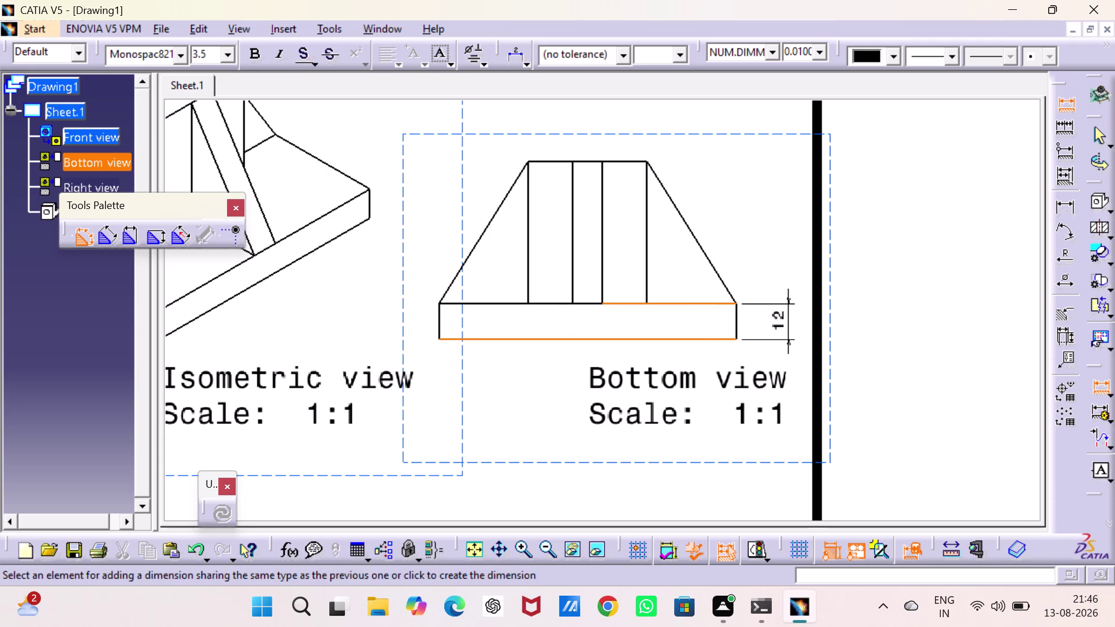
click(789, 319)
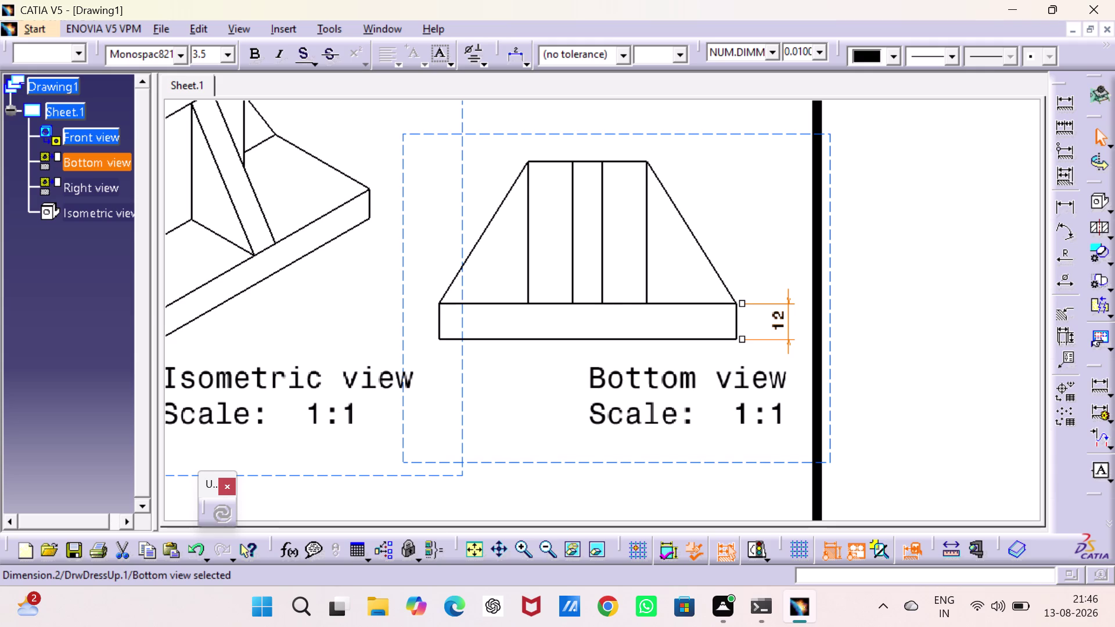
Add a 60 height dimension from the base bottom edge to the top edge of the upper part.
click(907, 390)
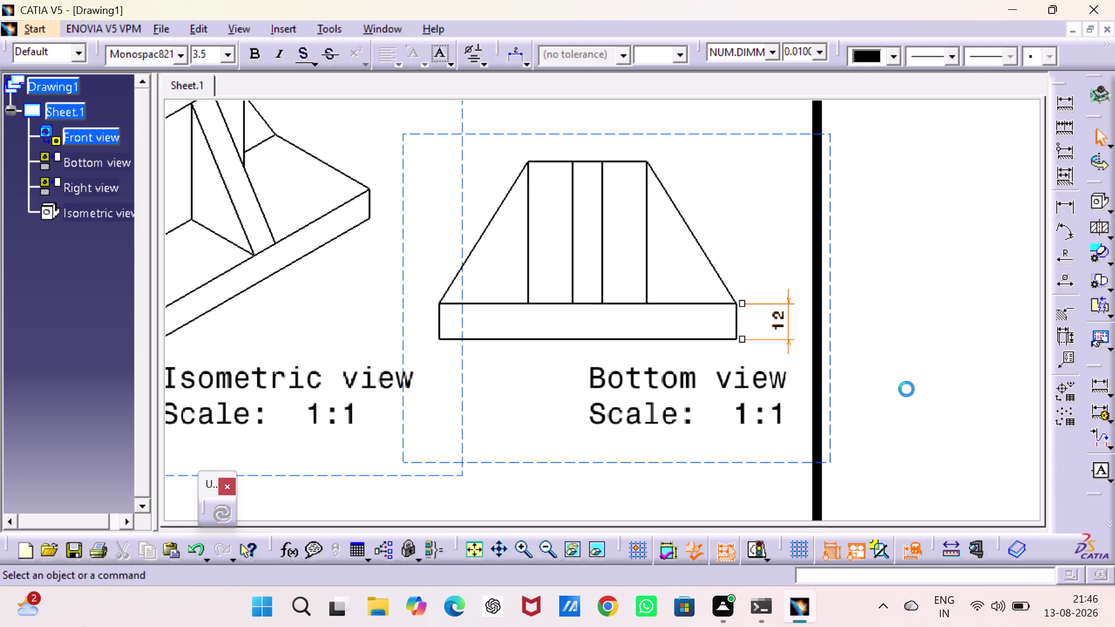
click(1066, 107)
click(691, 340)
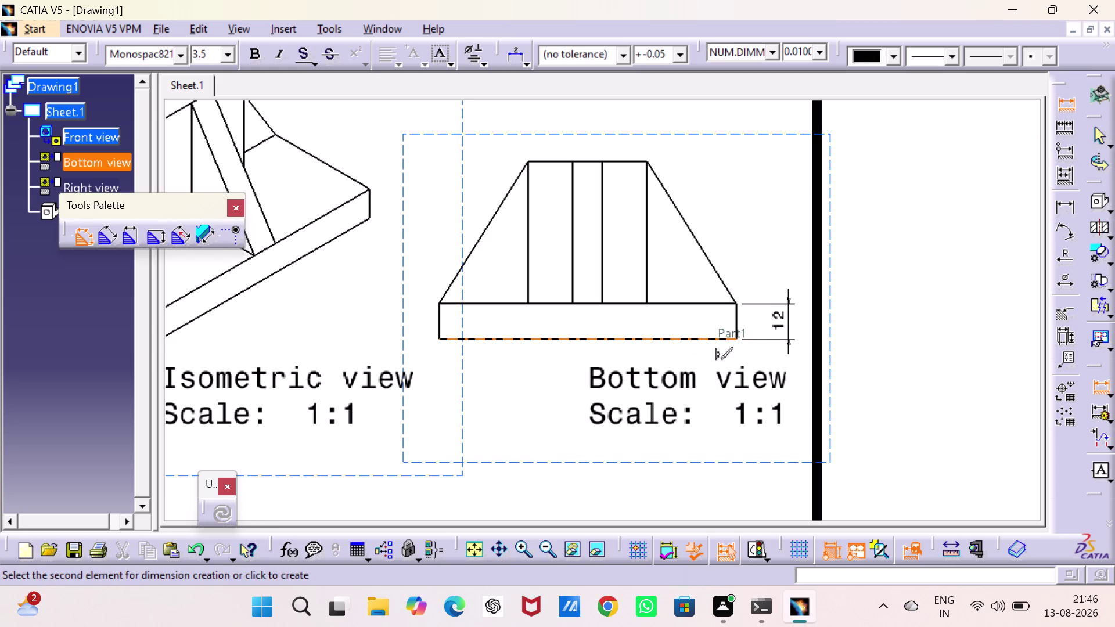
click(626, 161)
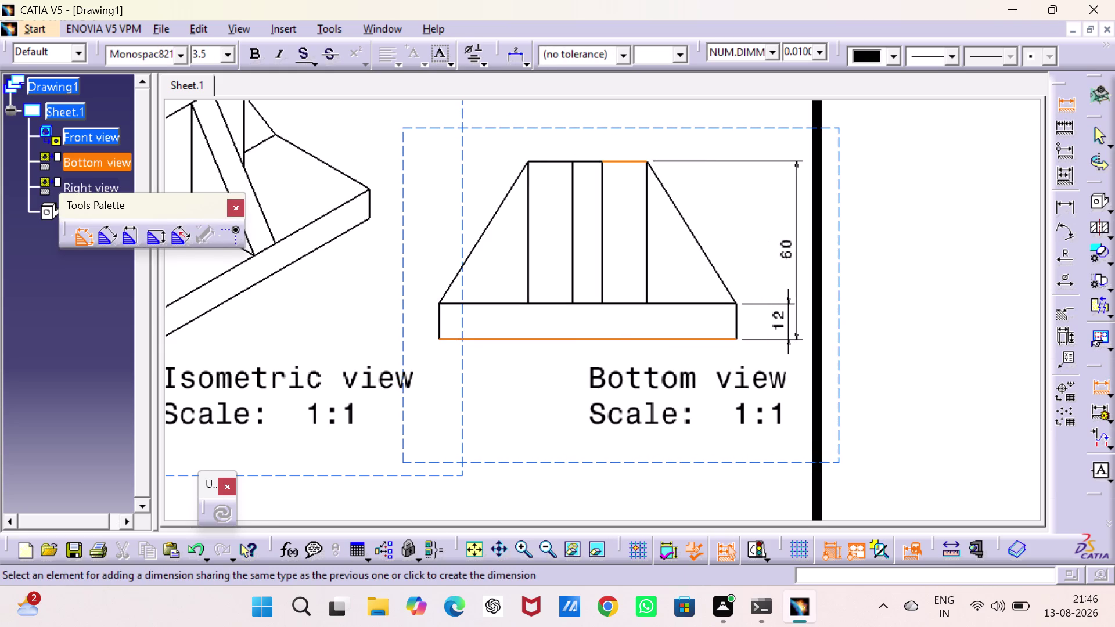
click(799, 224)
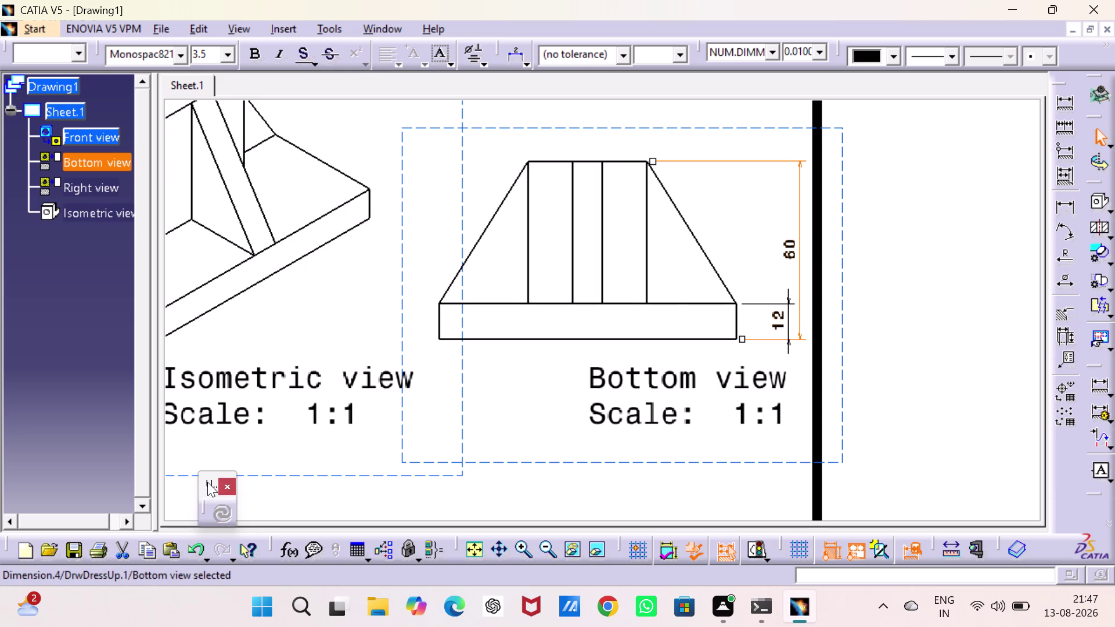
drag(208, 485, 119, 460)
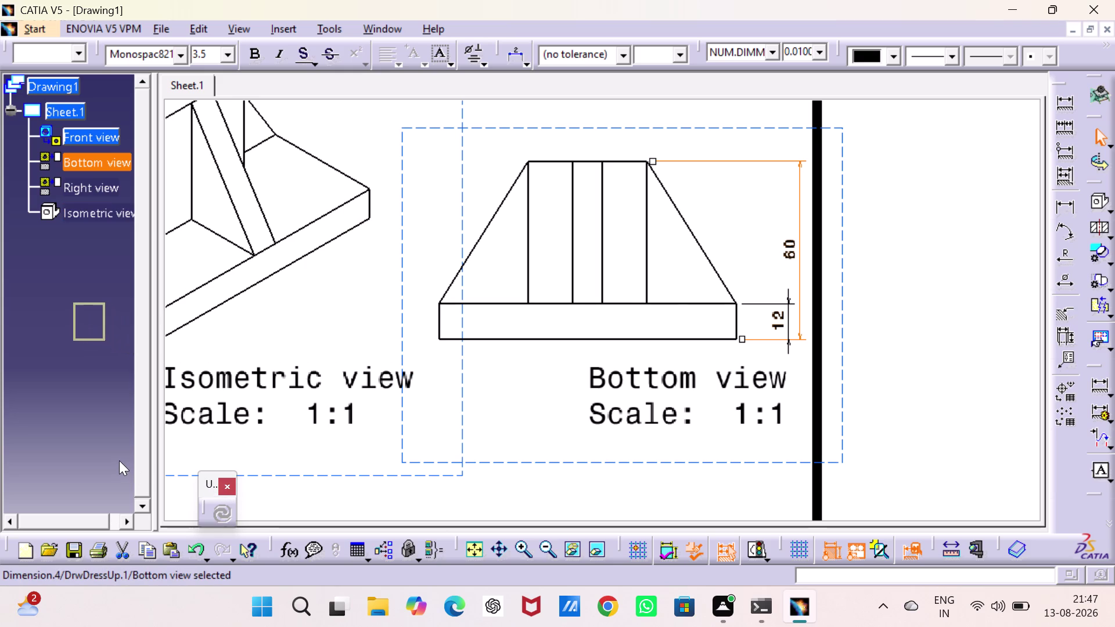
Zoom out until the front, right, bottom and isometric views all fit on screen.
drag(119, 460, 59, 473)
scroll(up, 3)
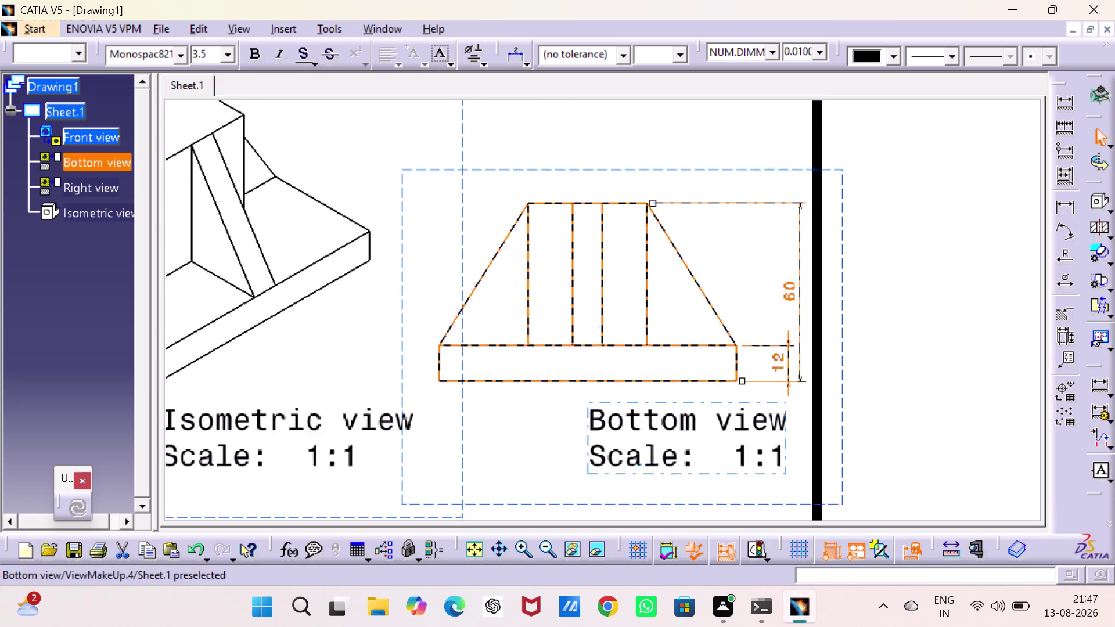
scroll(up, 3)
scroll(down, 3)
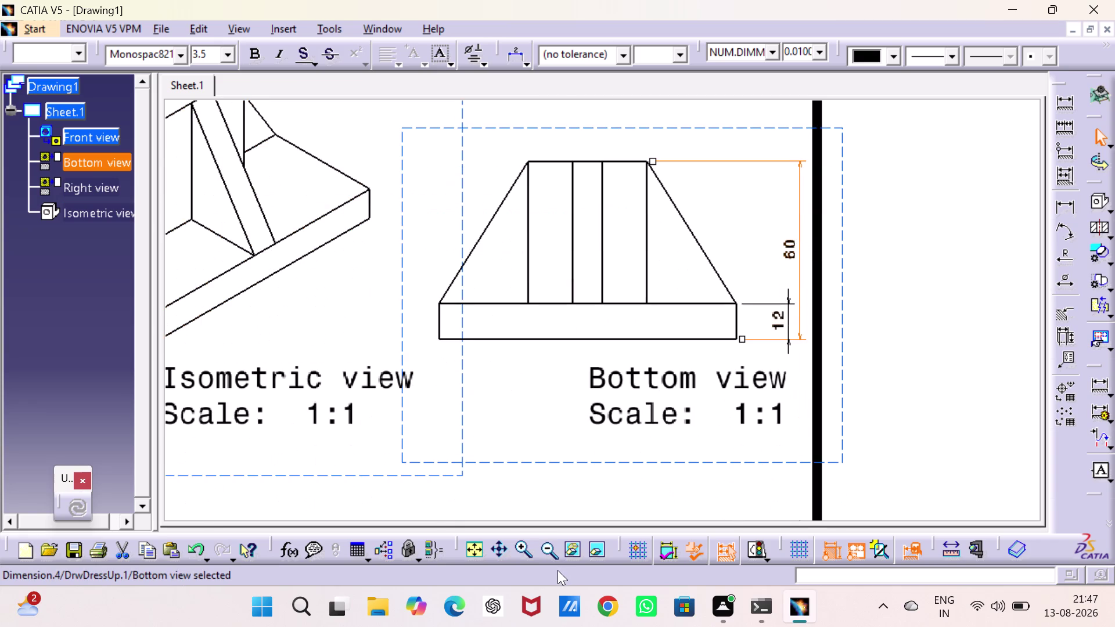
triple_click(551, 542)
triple_click(550, 542)
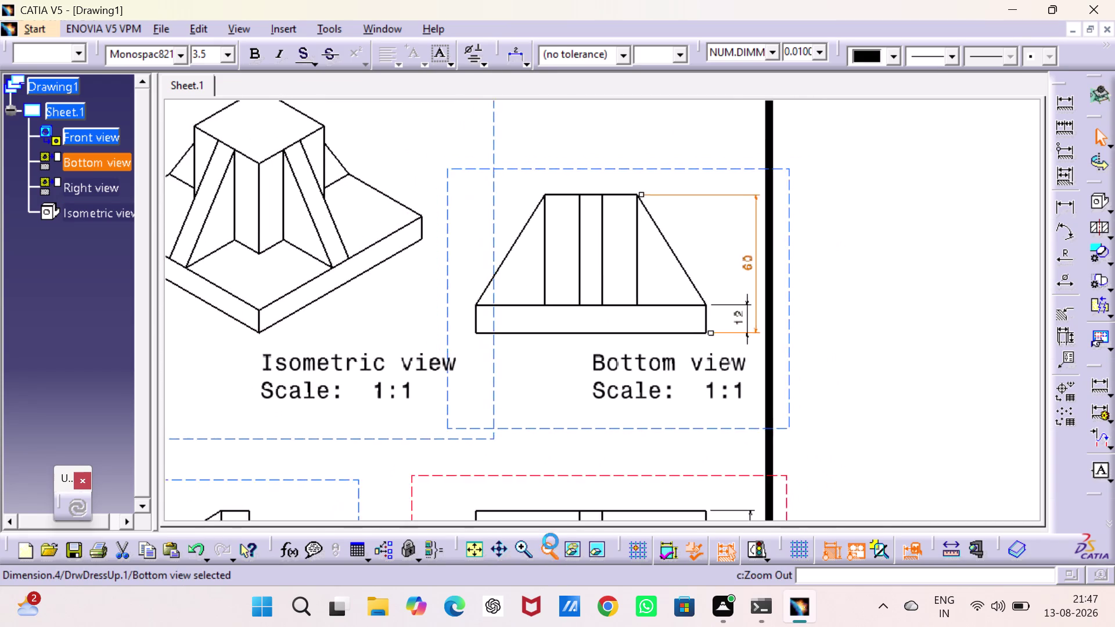
triple_click(551, 541)
click(550, 542)
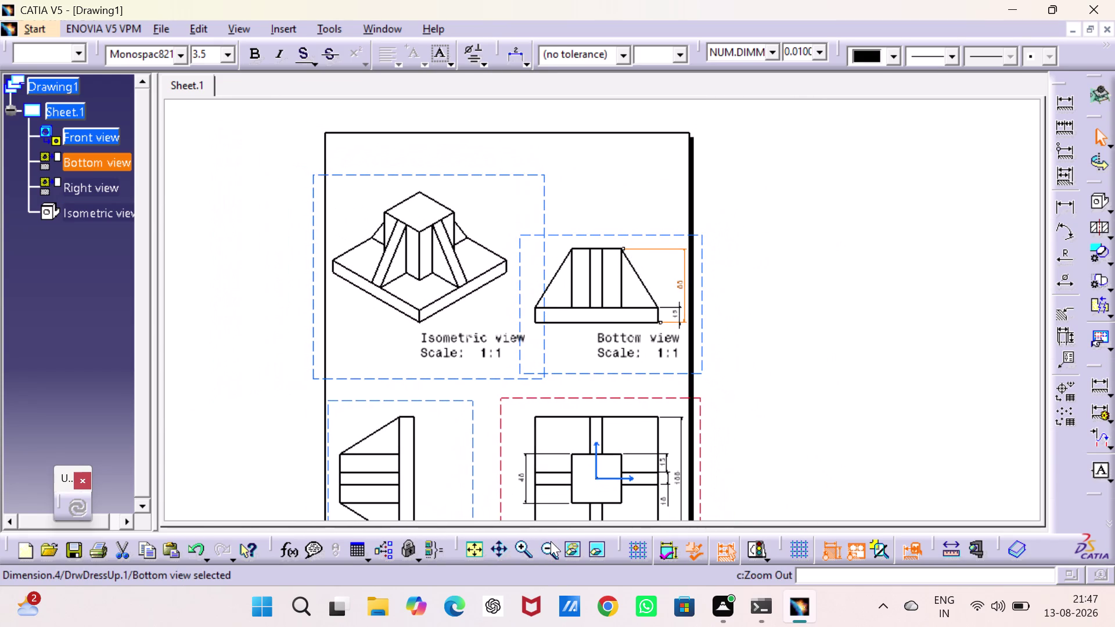
click(551, 541)
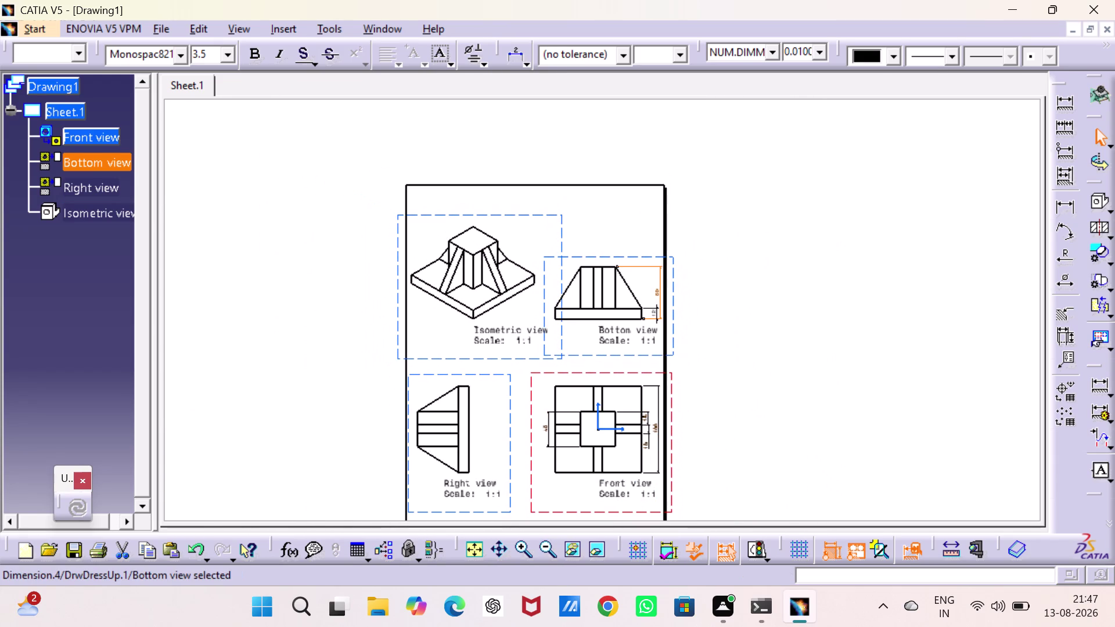
click(334, 387)
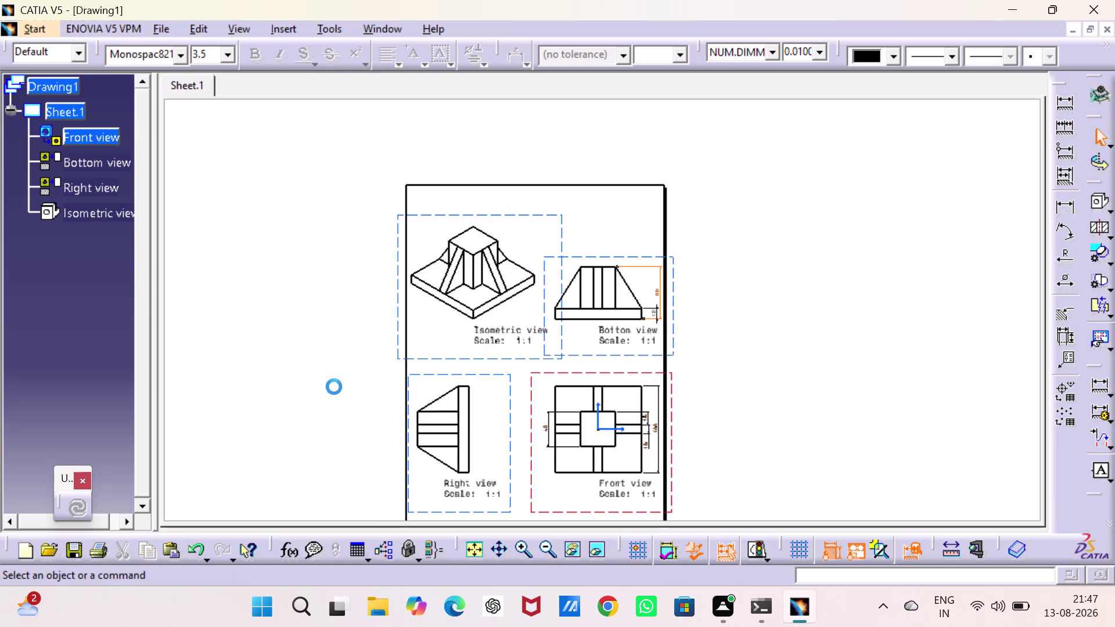
click(94, 555)
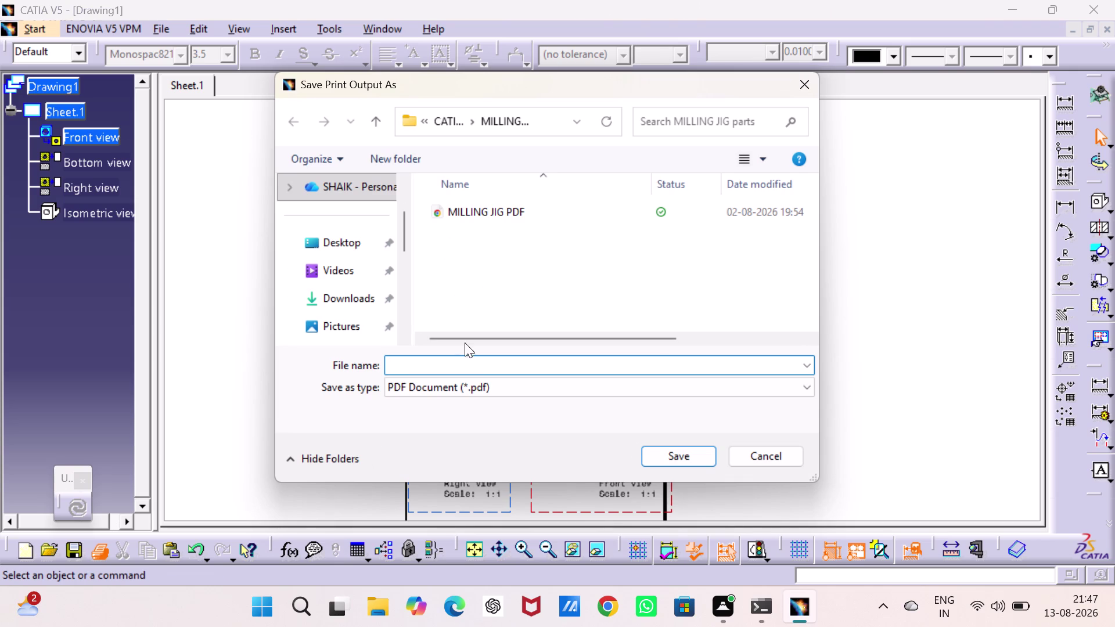
Save the PDF as 'pdf 1' in the INTERN PROJRCTS > Catia projects folder.
scroll(down, 3)
scroll(up, 3)
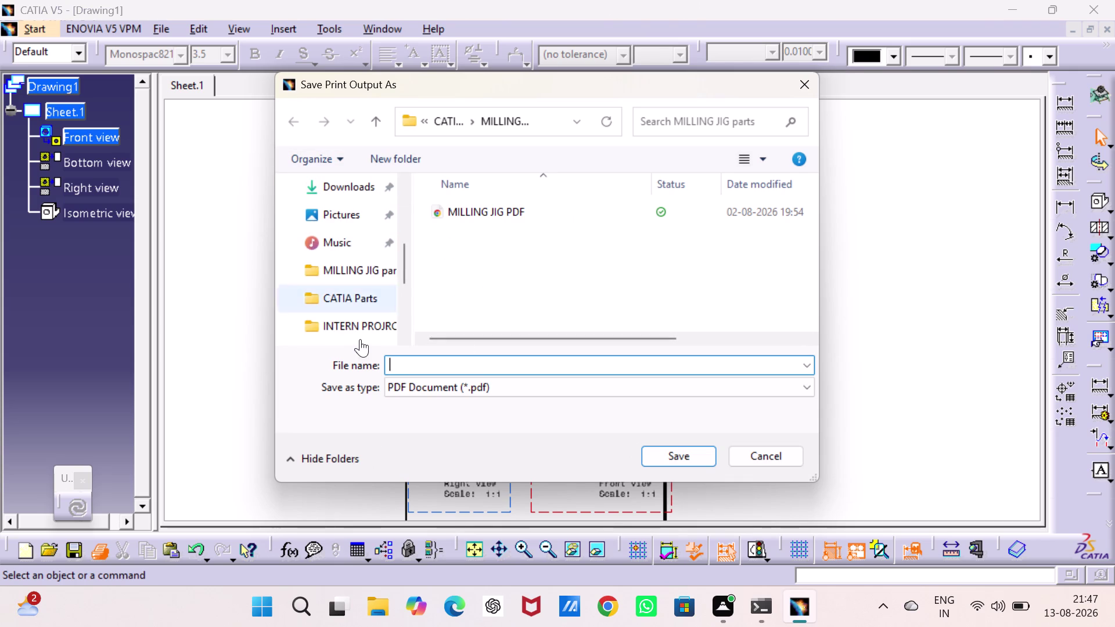
click(359, 328)
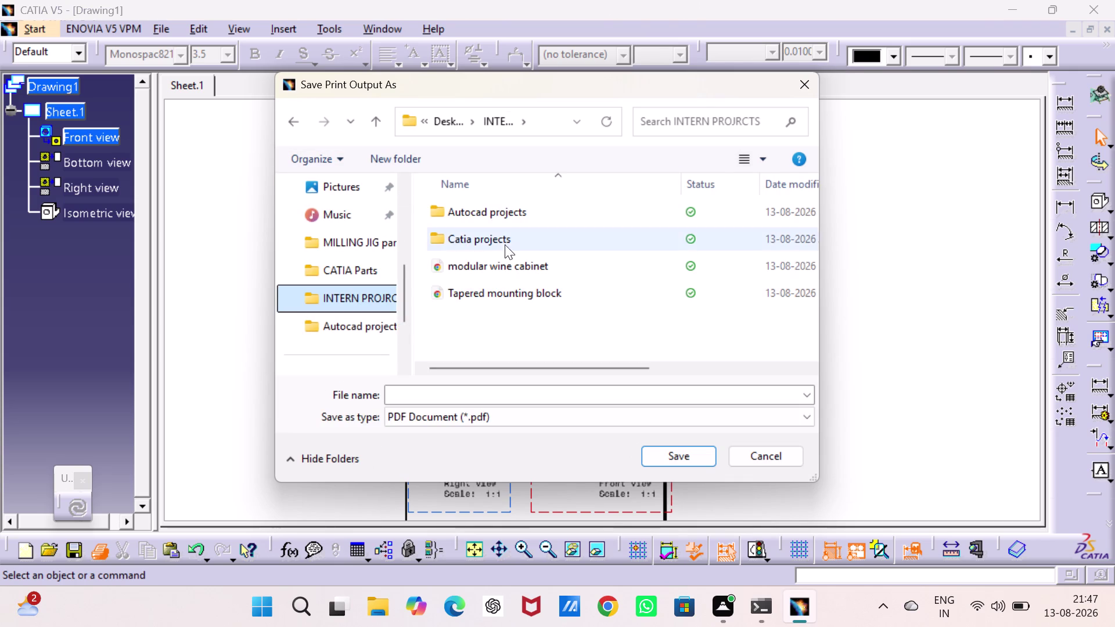
double_click(507, 245)
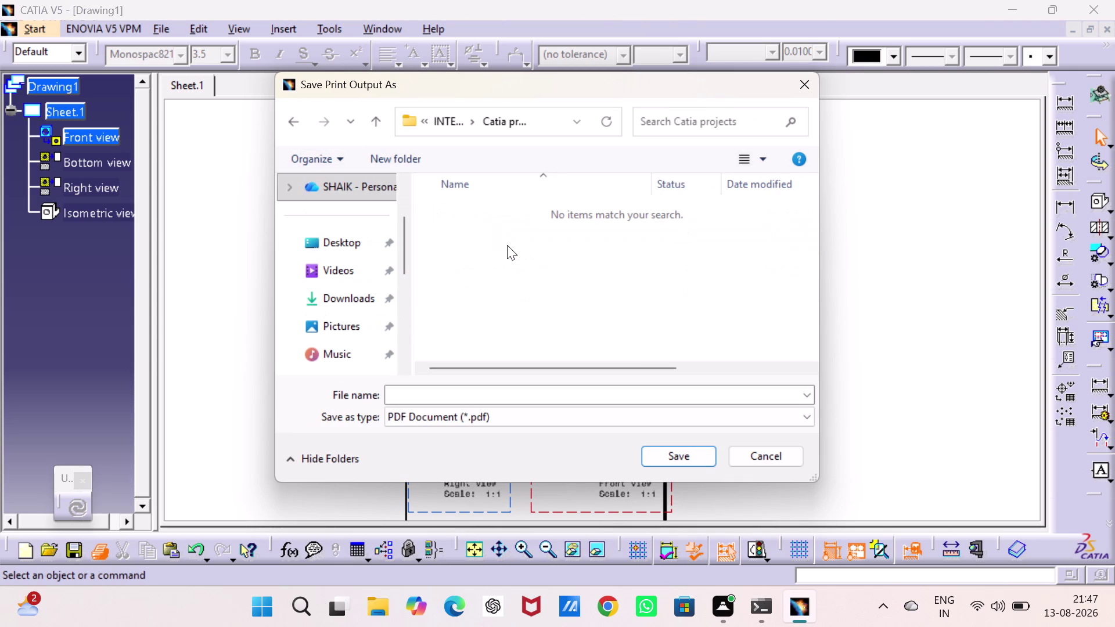
click(562, 392)
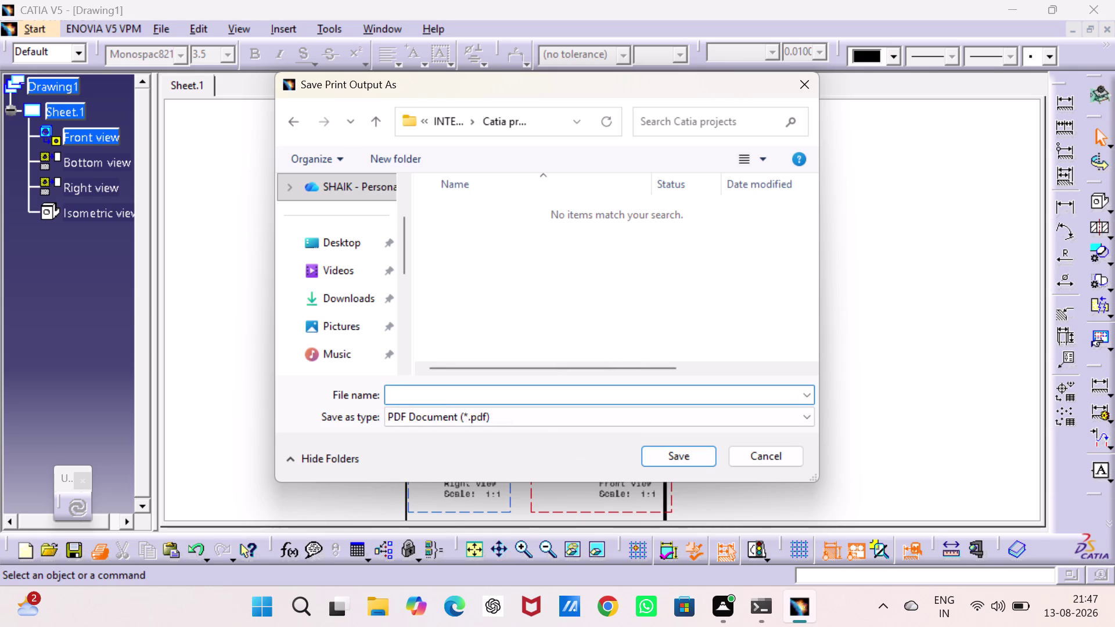
text(pdf 1)
click(667, 450)
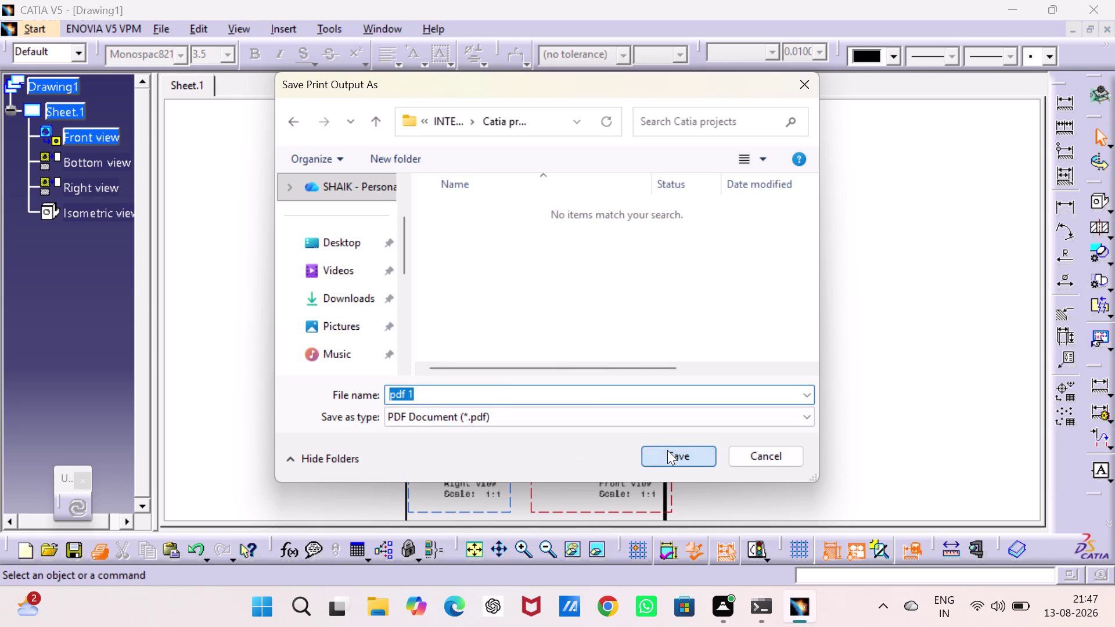